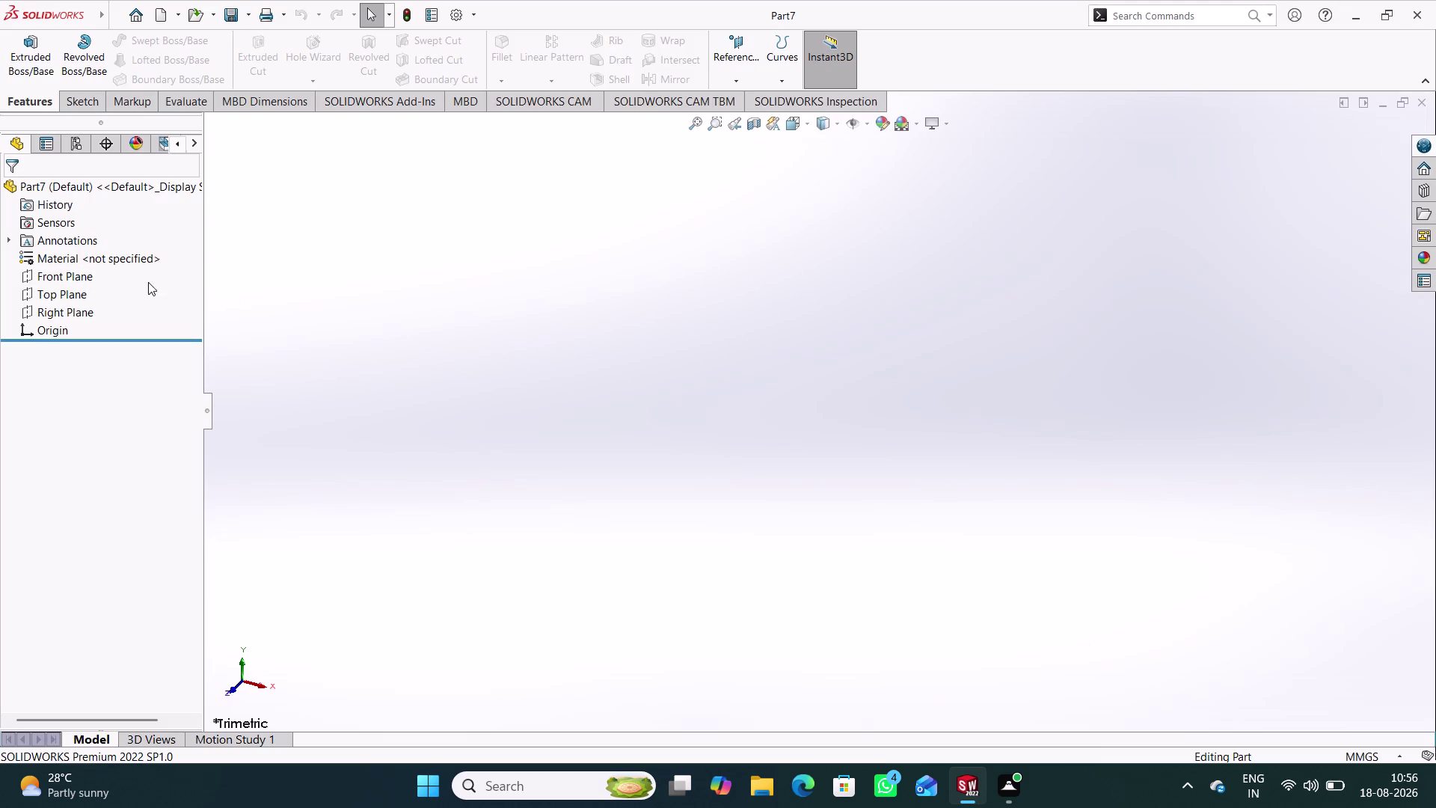
Sketch a six-sided polygon on the Top Plane, centred on the origin.
click(86, 300)
click(99, 276)
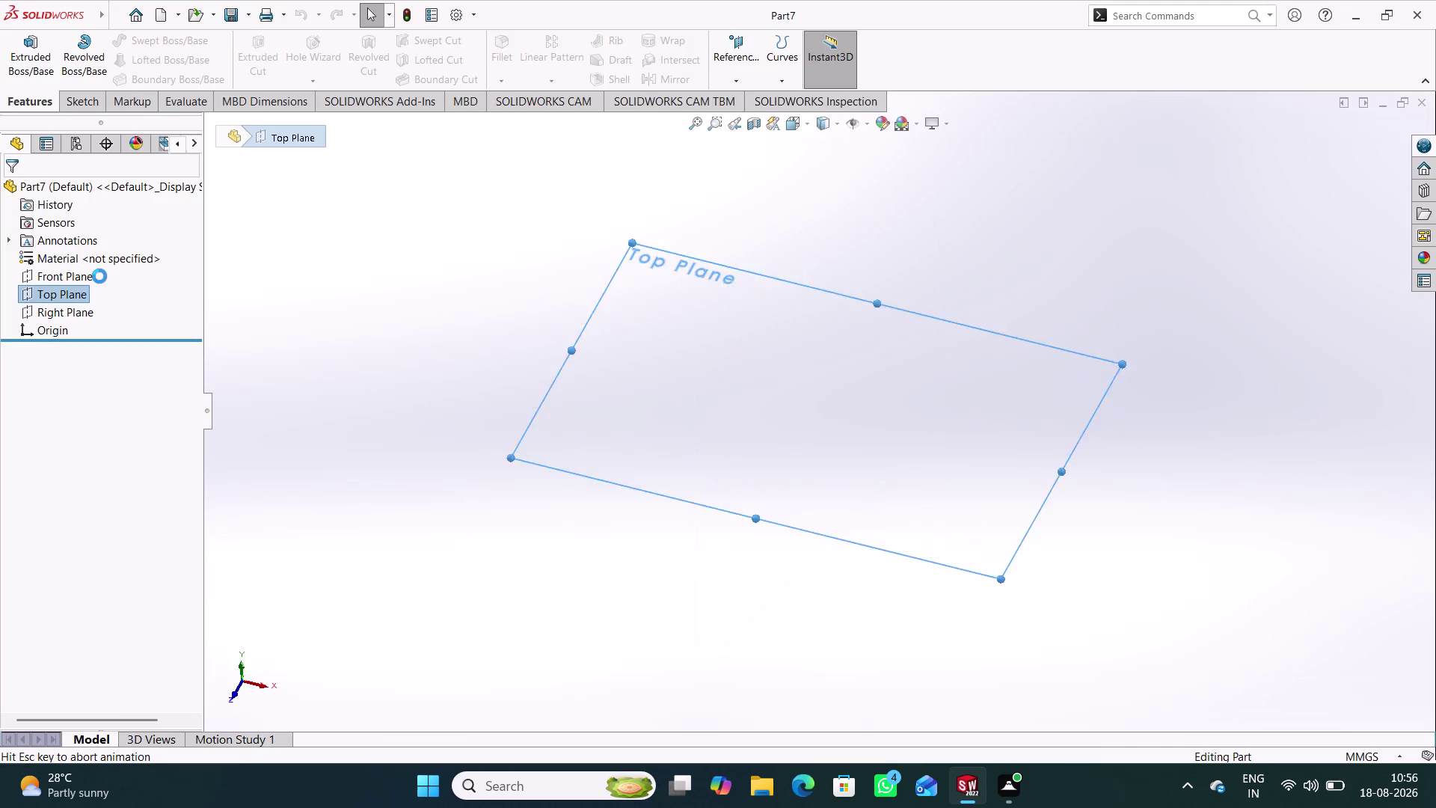
click(170, 82)
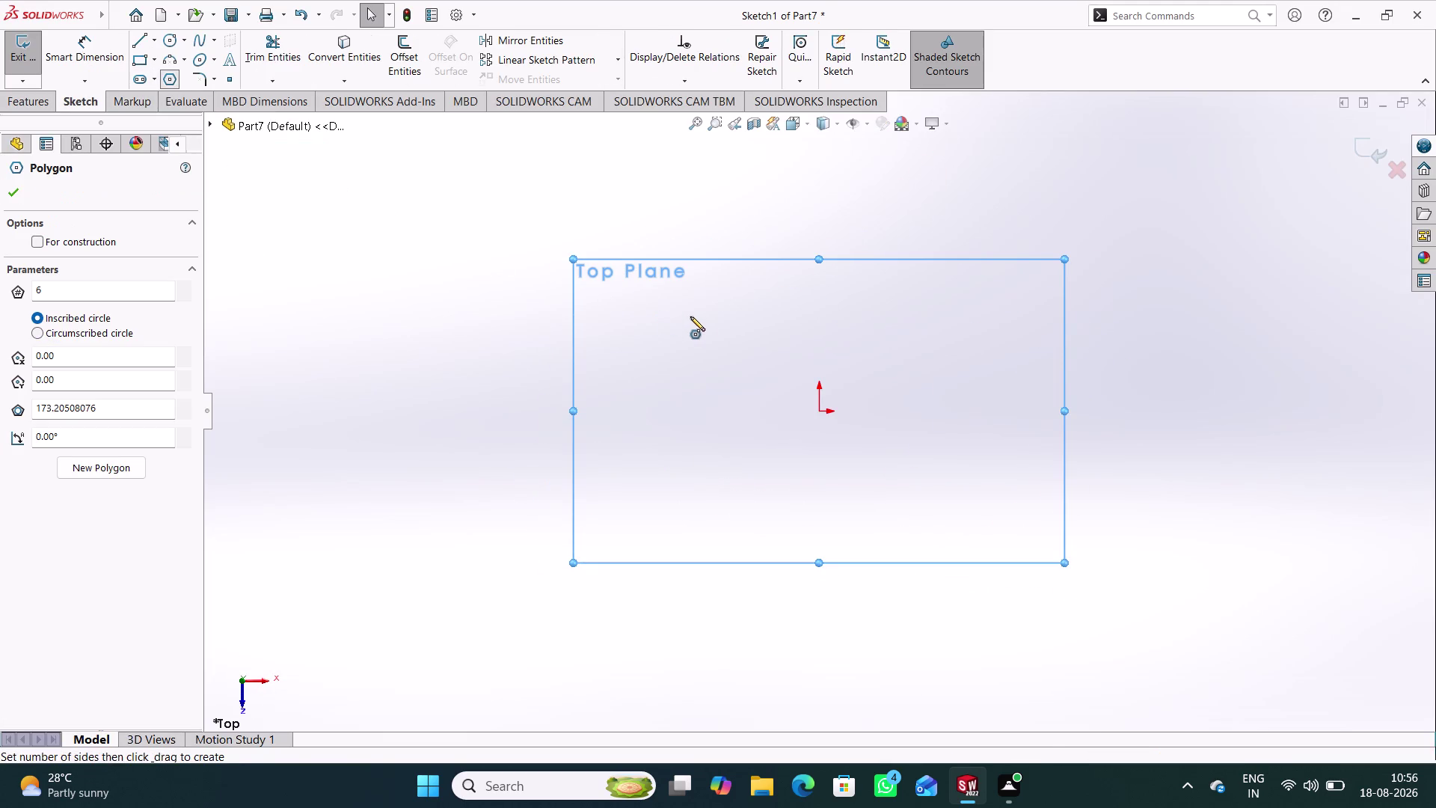
click(818, 411)
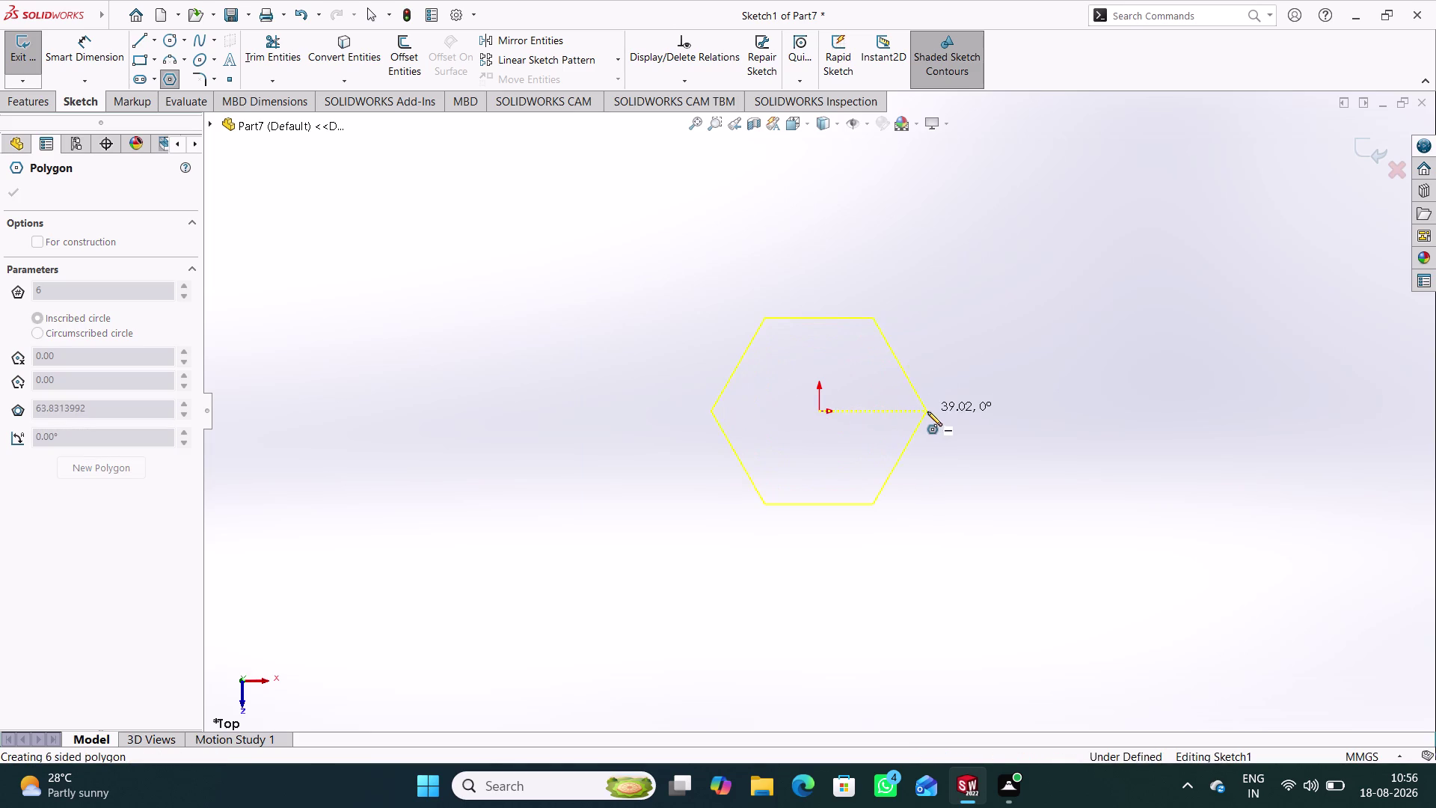
click(928, 410)
right_click(1012, 294)
click(1053, 305)
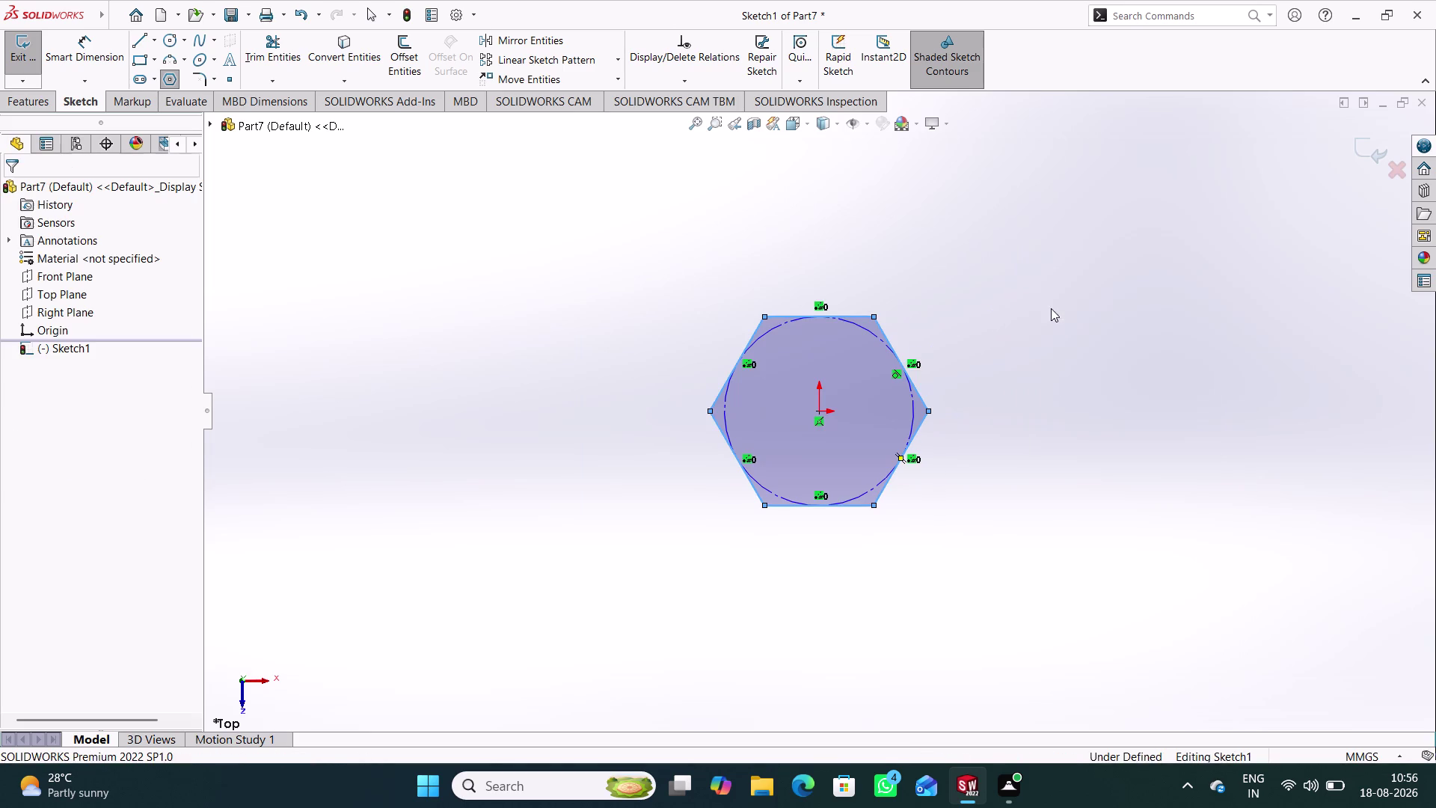
right_drag(1032, 510, 1027, 319)
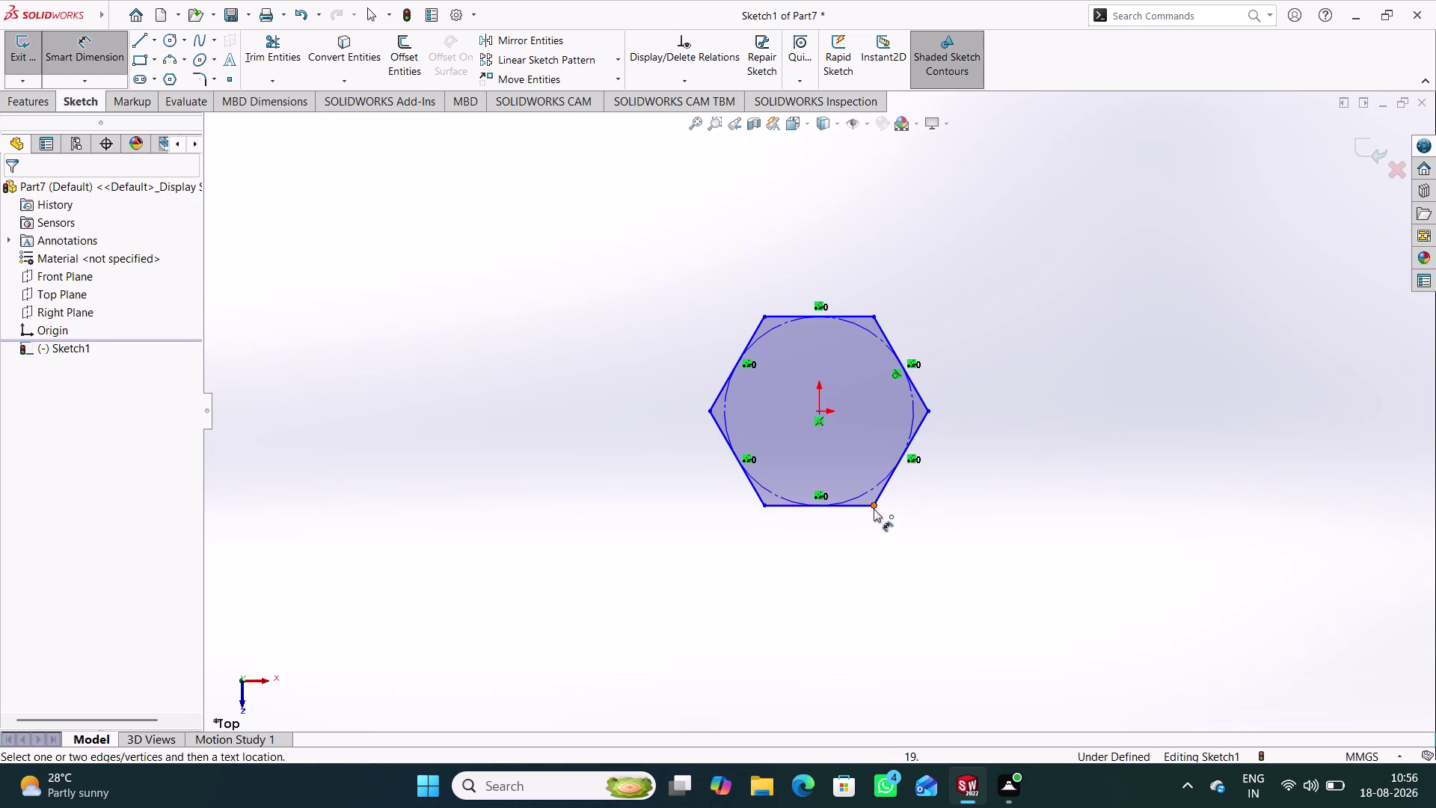
Dimension the hexagon to 4.30 across flats.
click(874, 509)
click(876, 316)
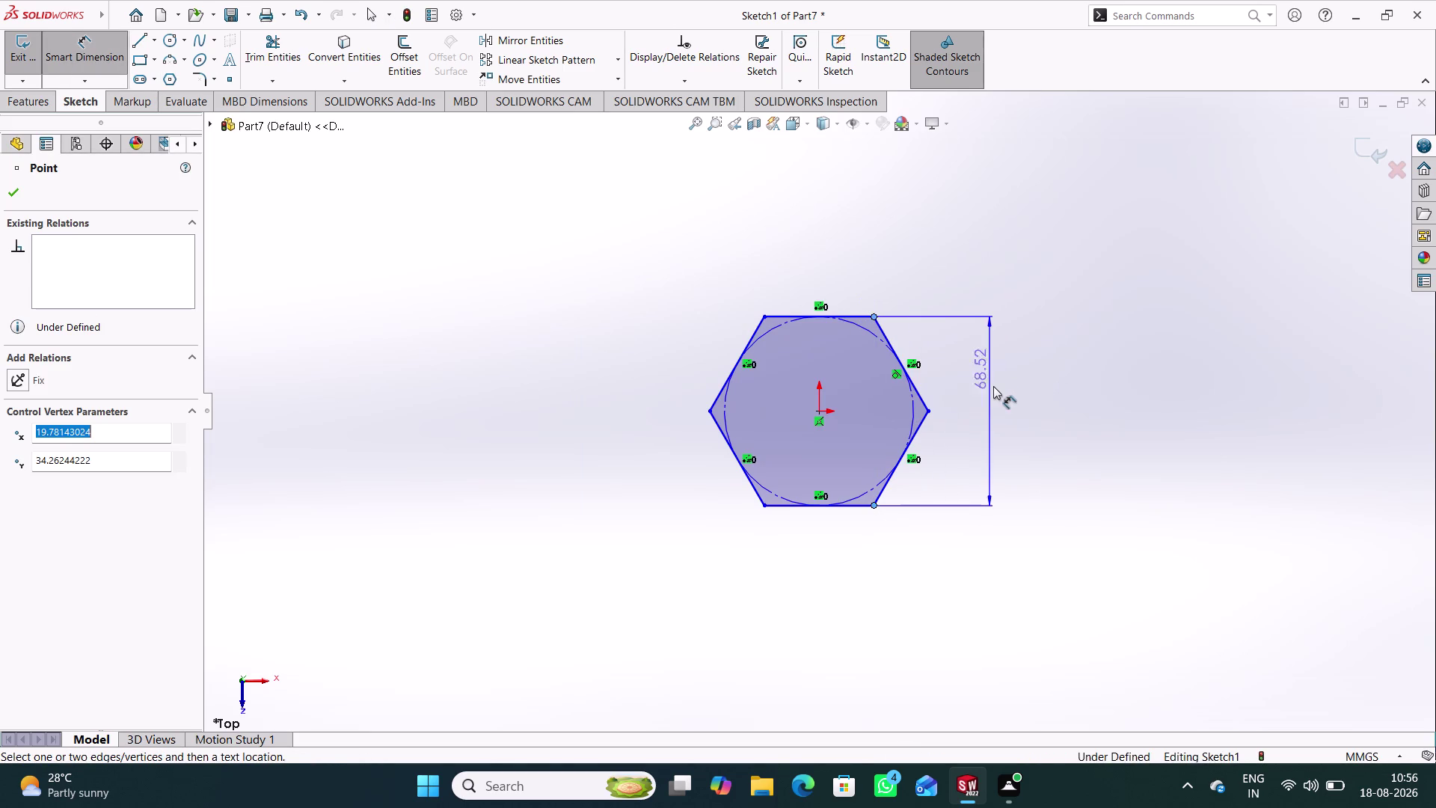
click(990, 405)
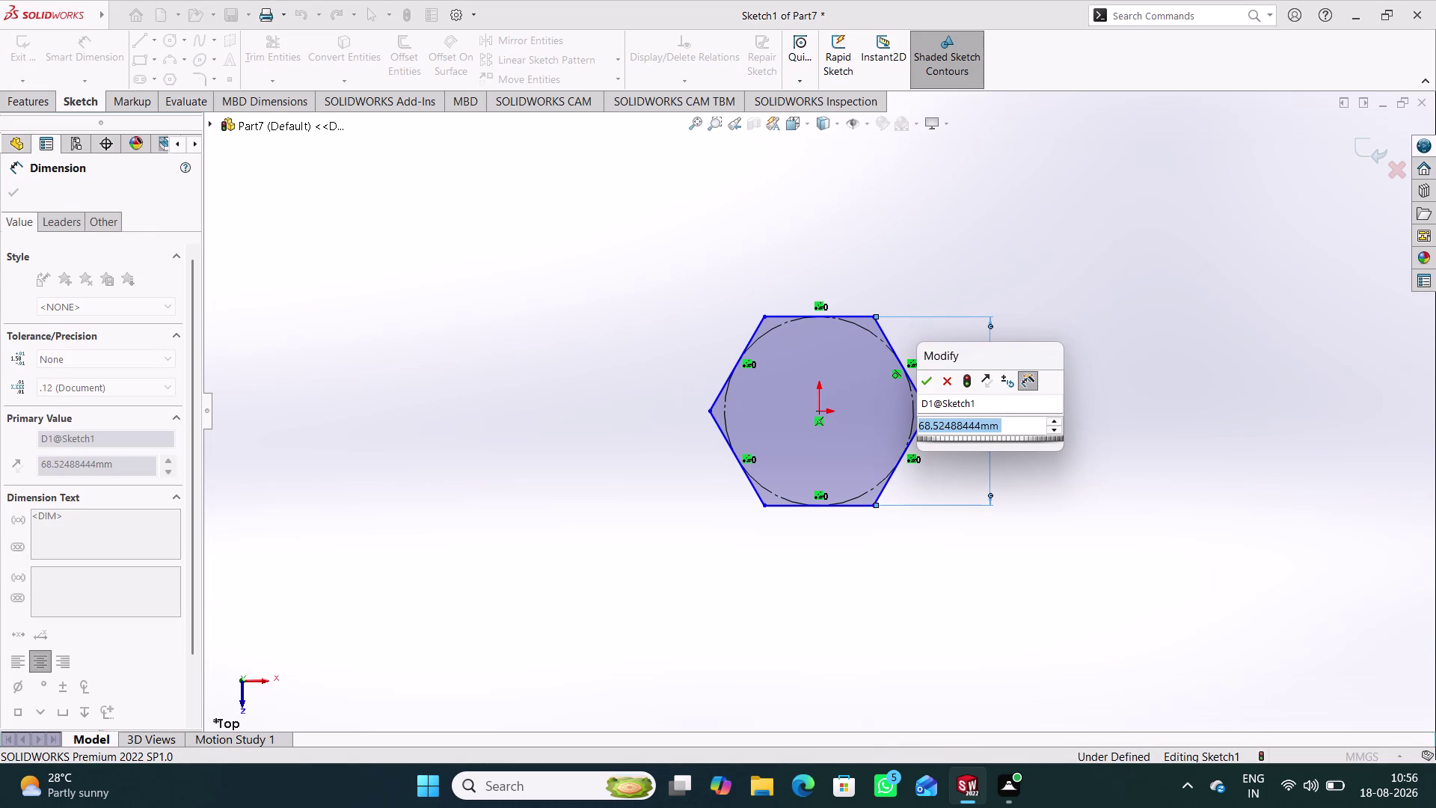
text(4.3)
key(Return)
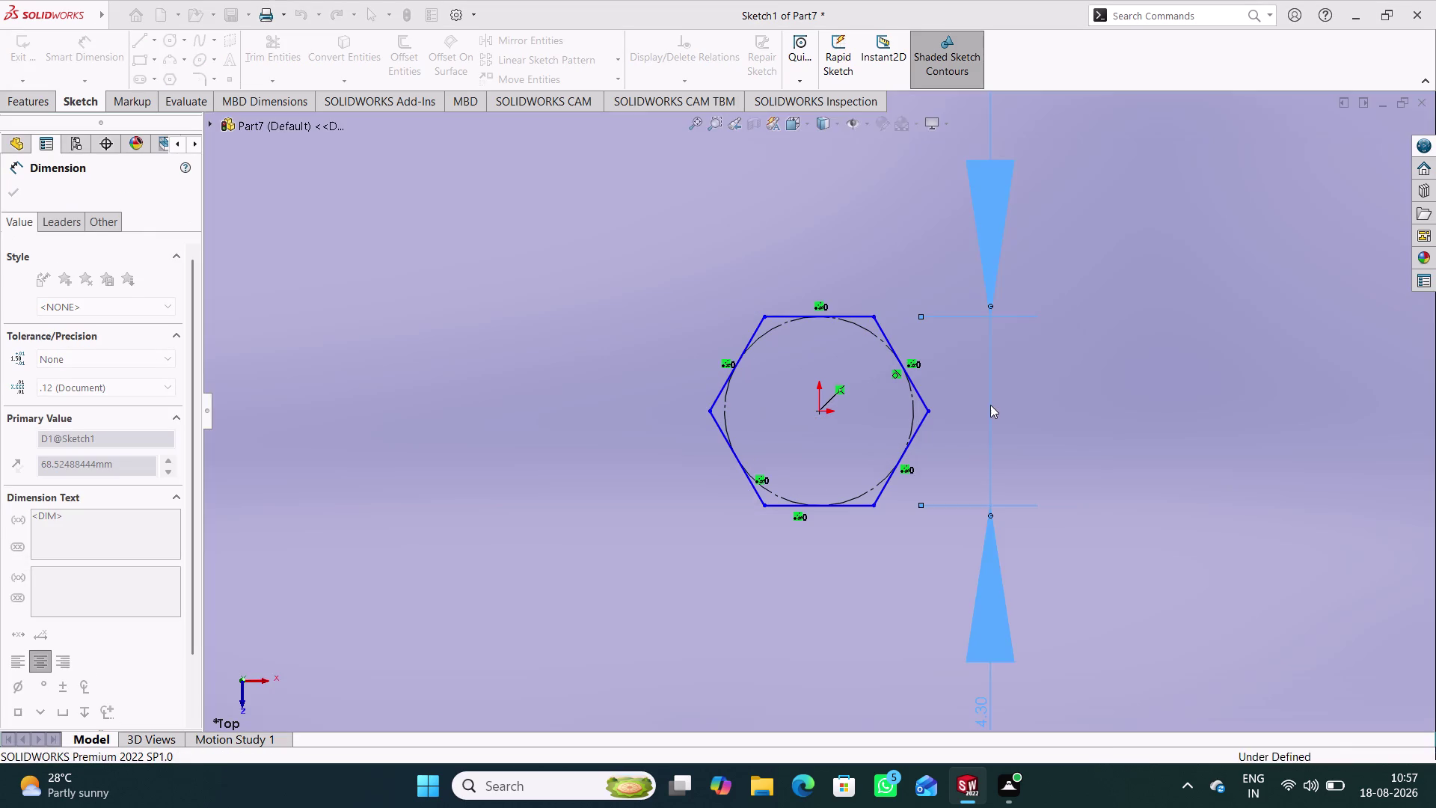
click(1096, 352)
right_drag(1124, 450, 1127, 228)
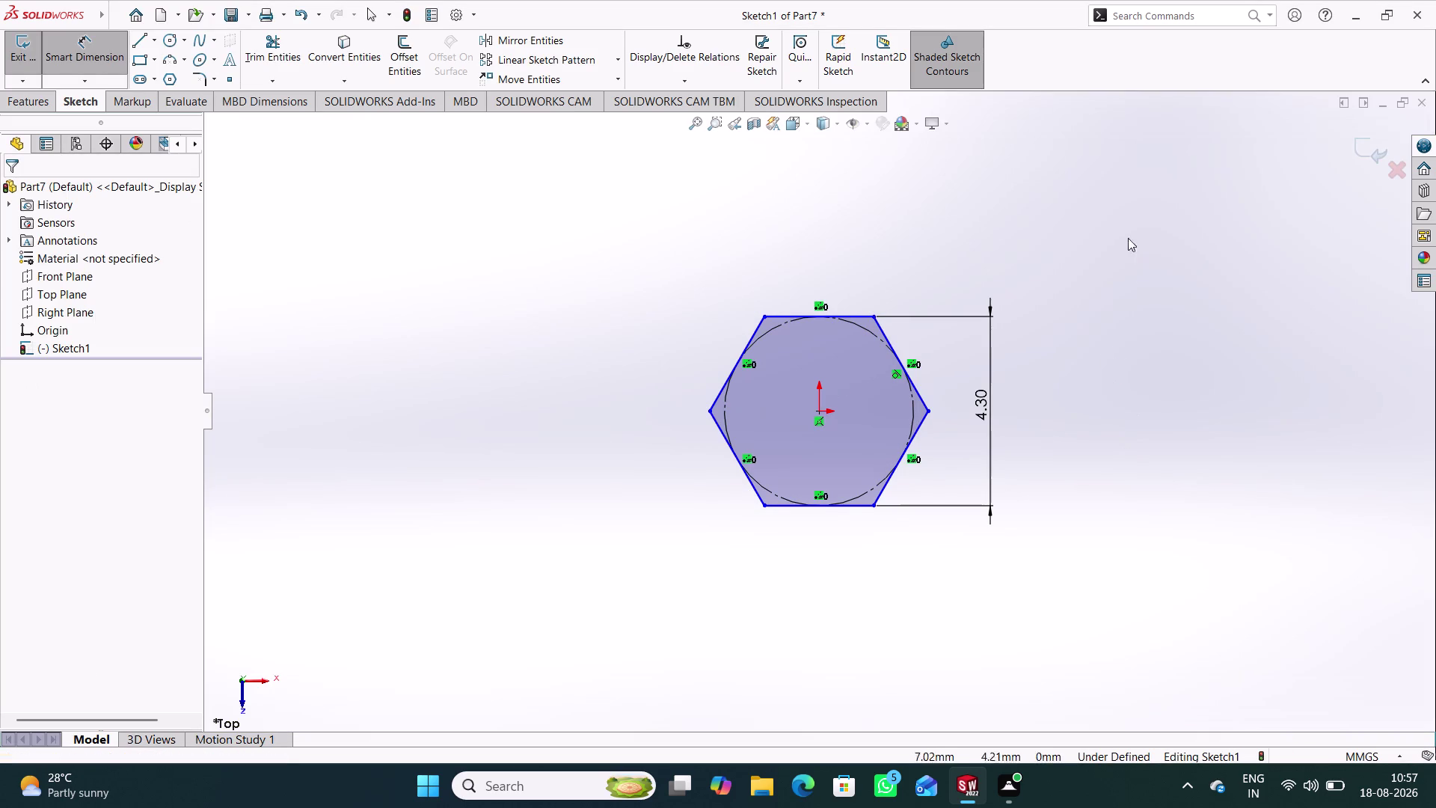
Add a Horizontal relation between the origin and the hexagon's corner.
click(932, 411)
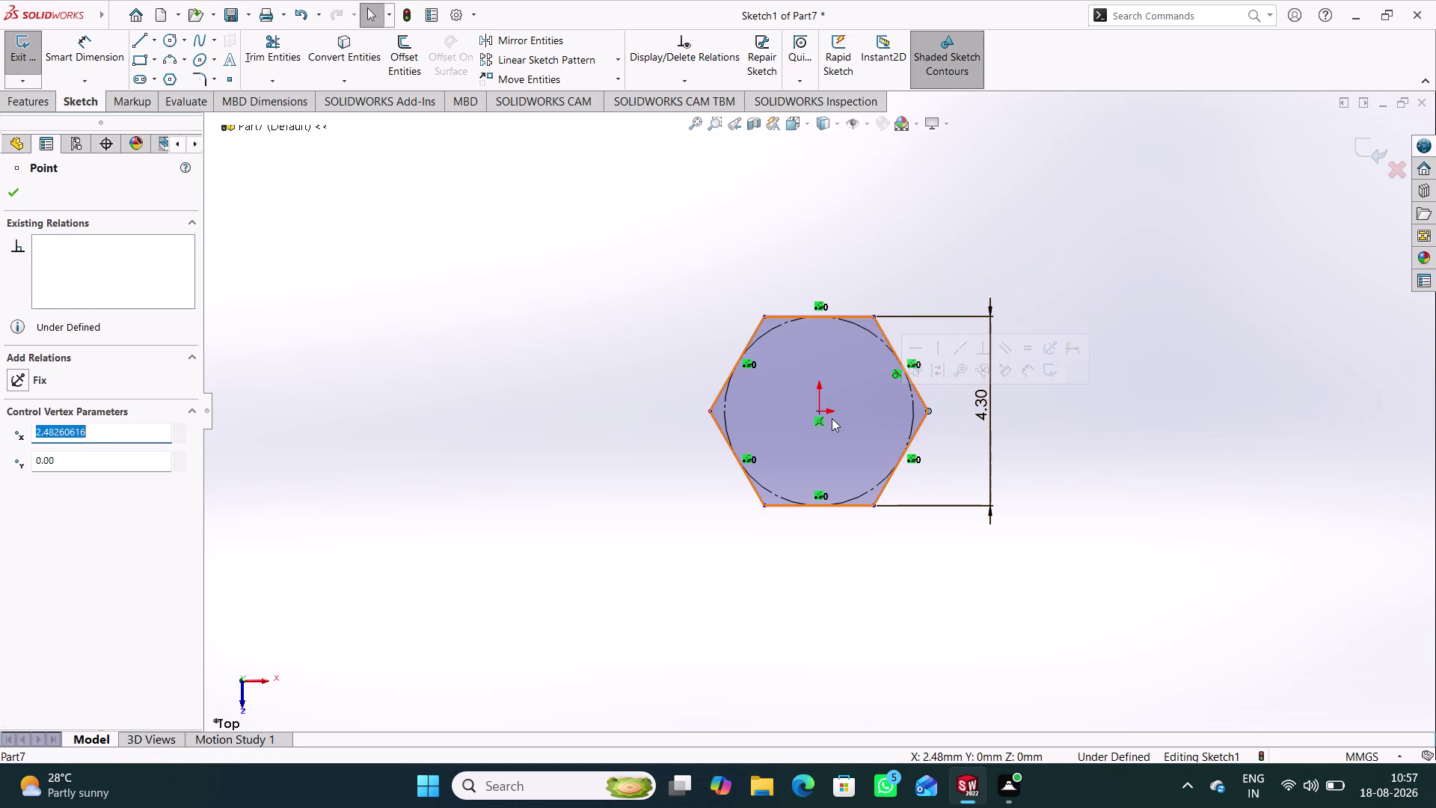
click(819, 412)
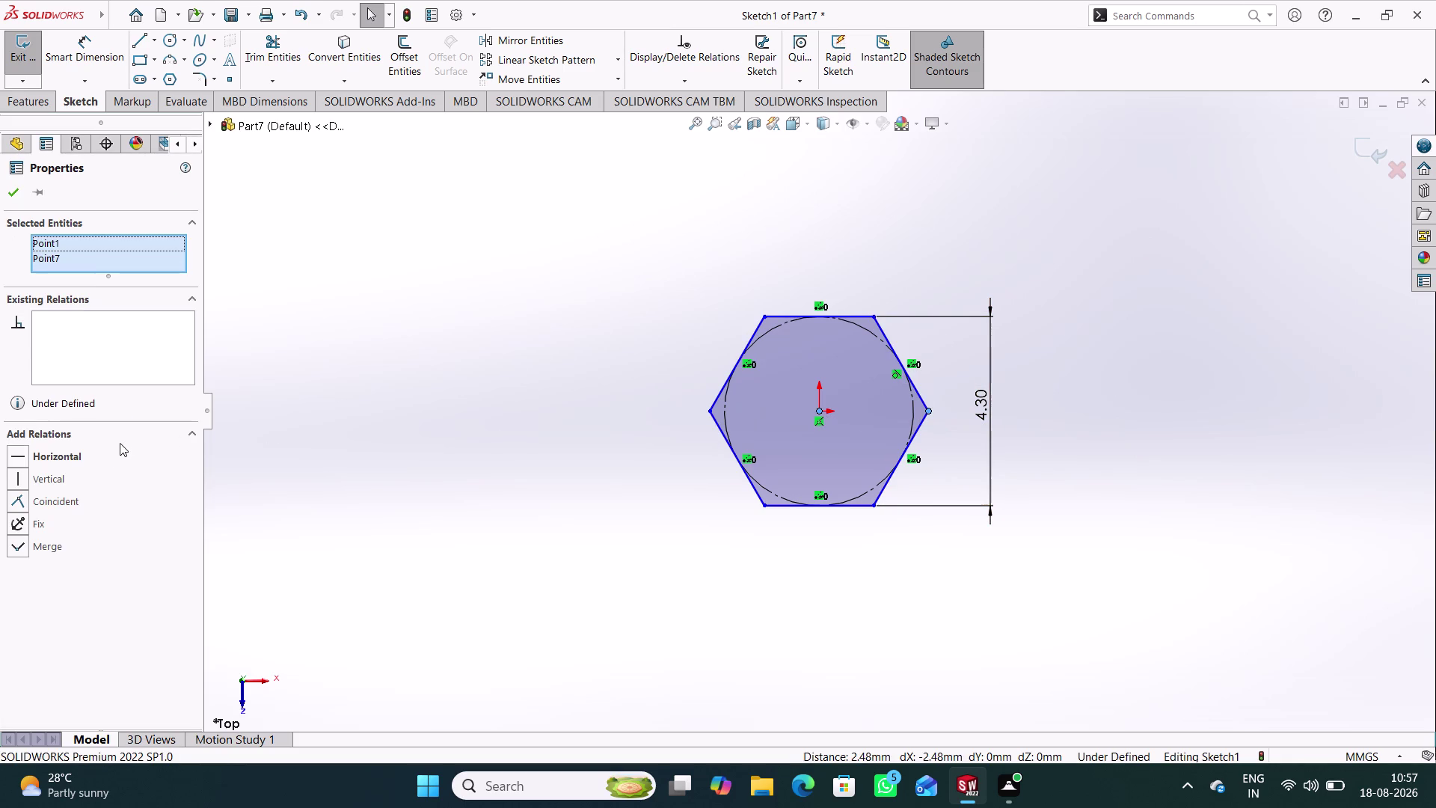
click(77, 456)
click(498, 330)
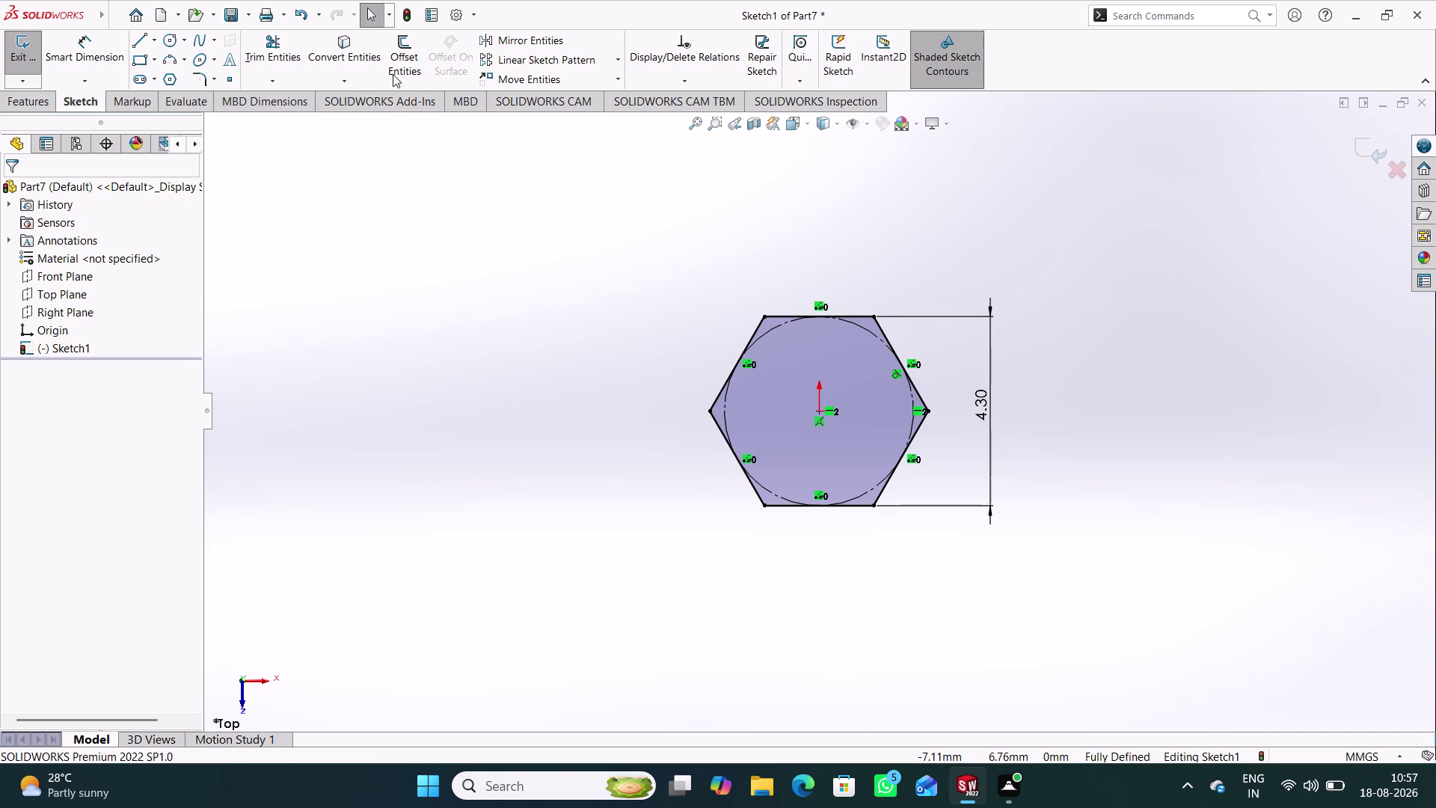
click(173, 46)
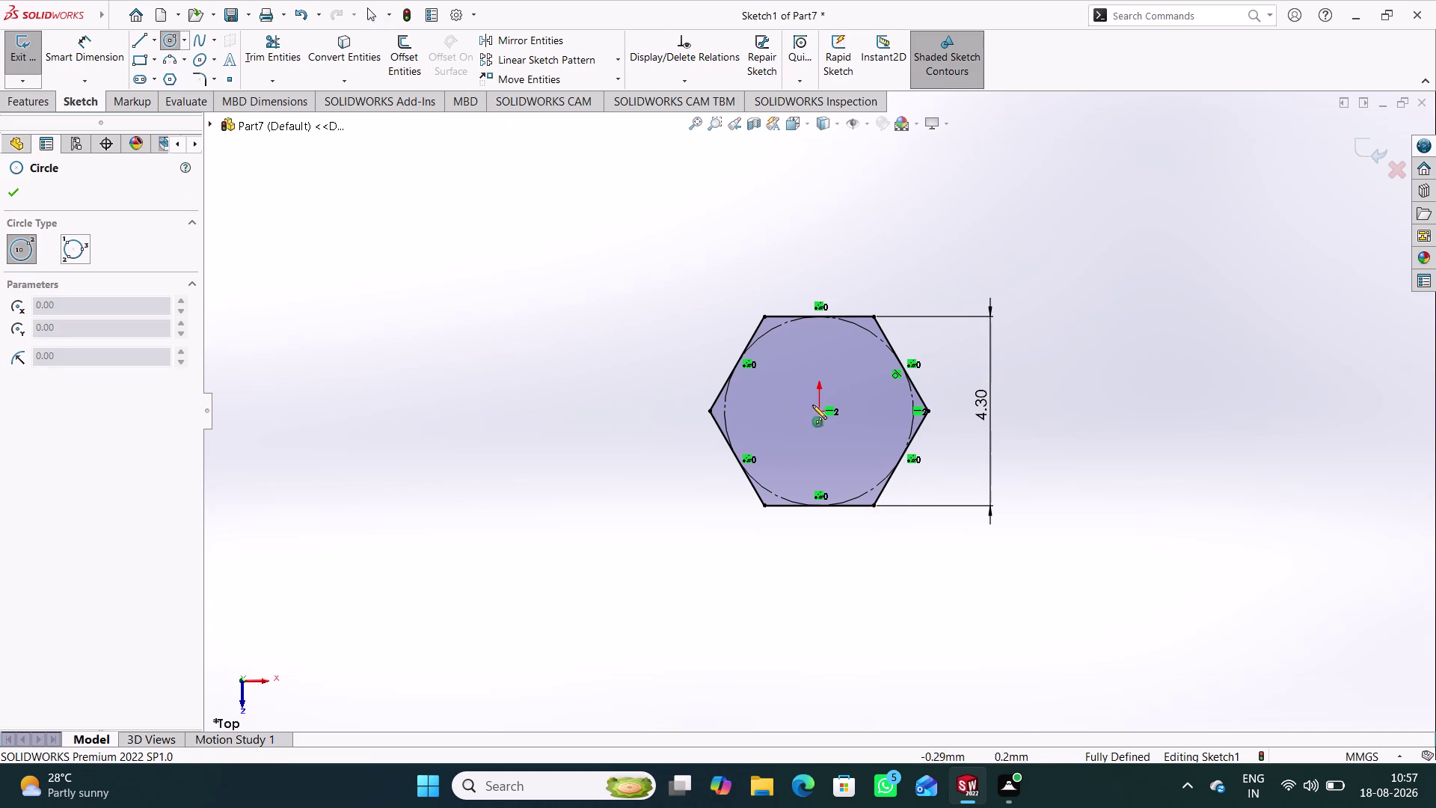
Draw a circle centred on the origin inside the hexagon.
click(821, 410)
click(856, 441)
right_drag(1089, 480, 1090, 404)
click(854, 384)
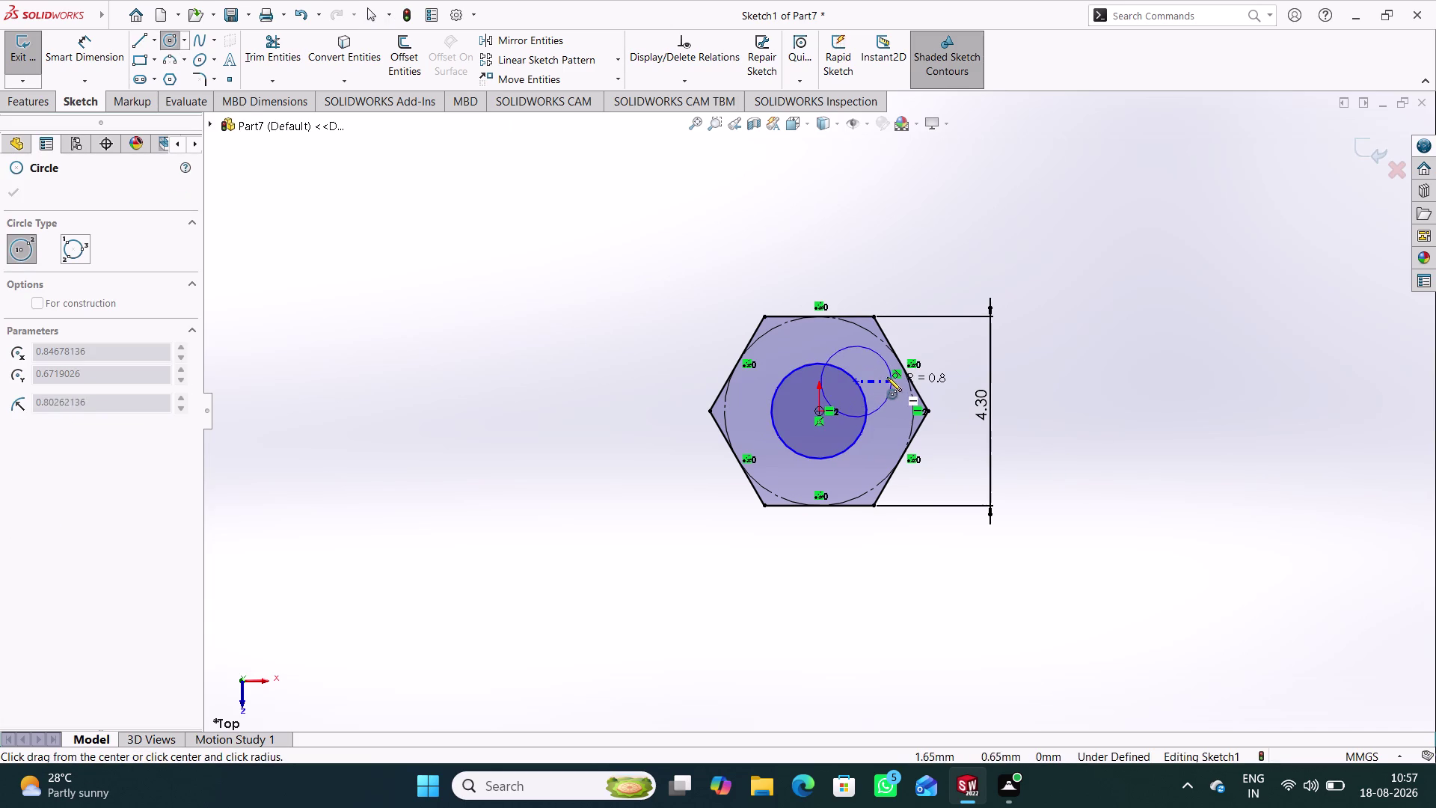
key(Escape)
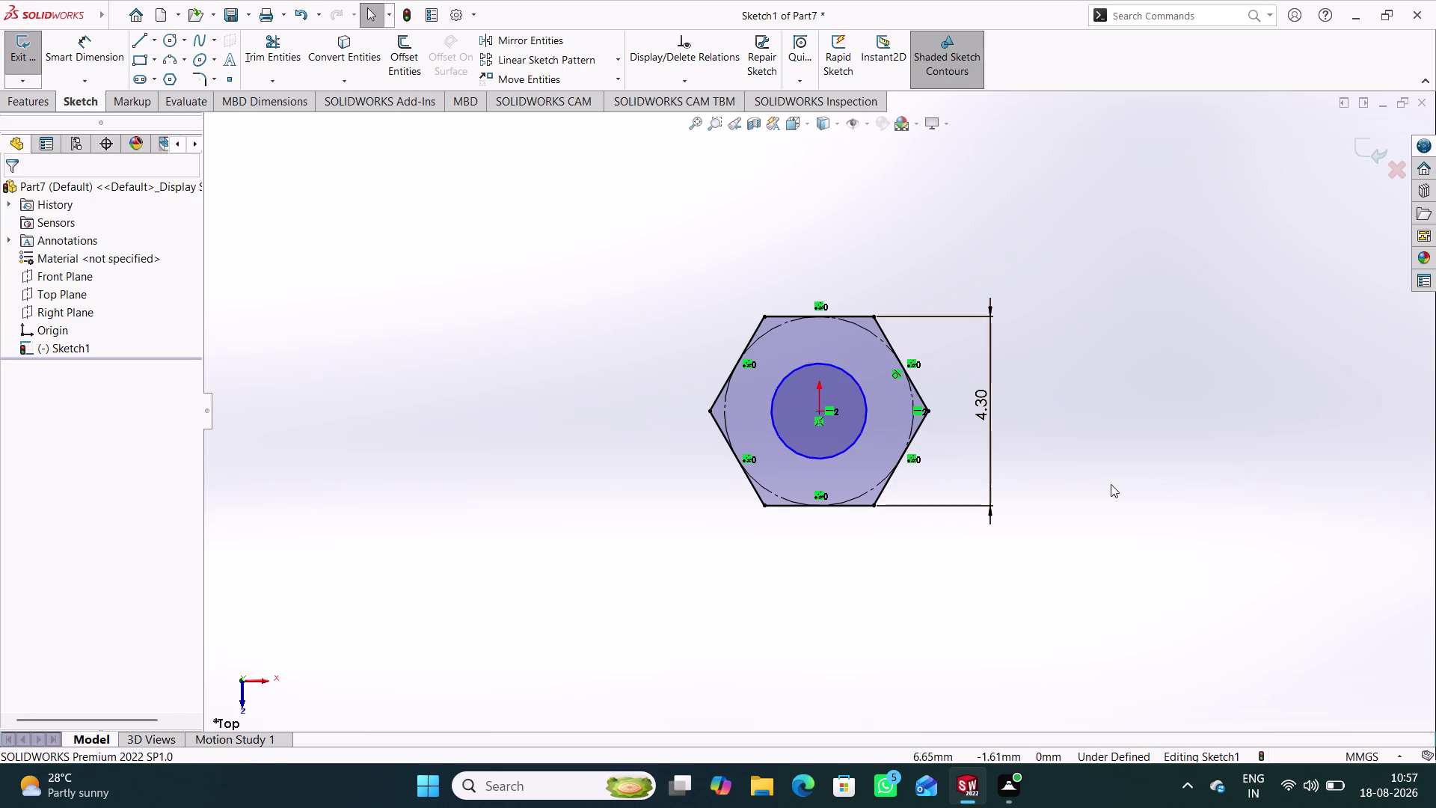
right_drag(1110, 475, 1111, 270)
Give the circle a 2.50 diameter dimension and exit the sketch.
click(864, 393)
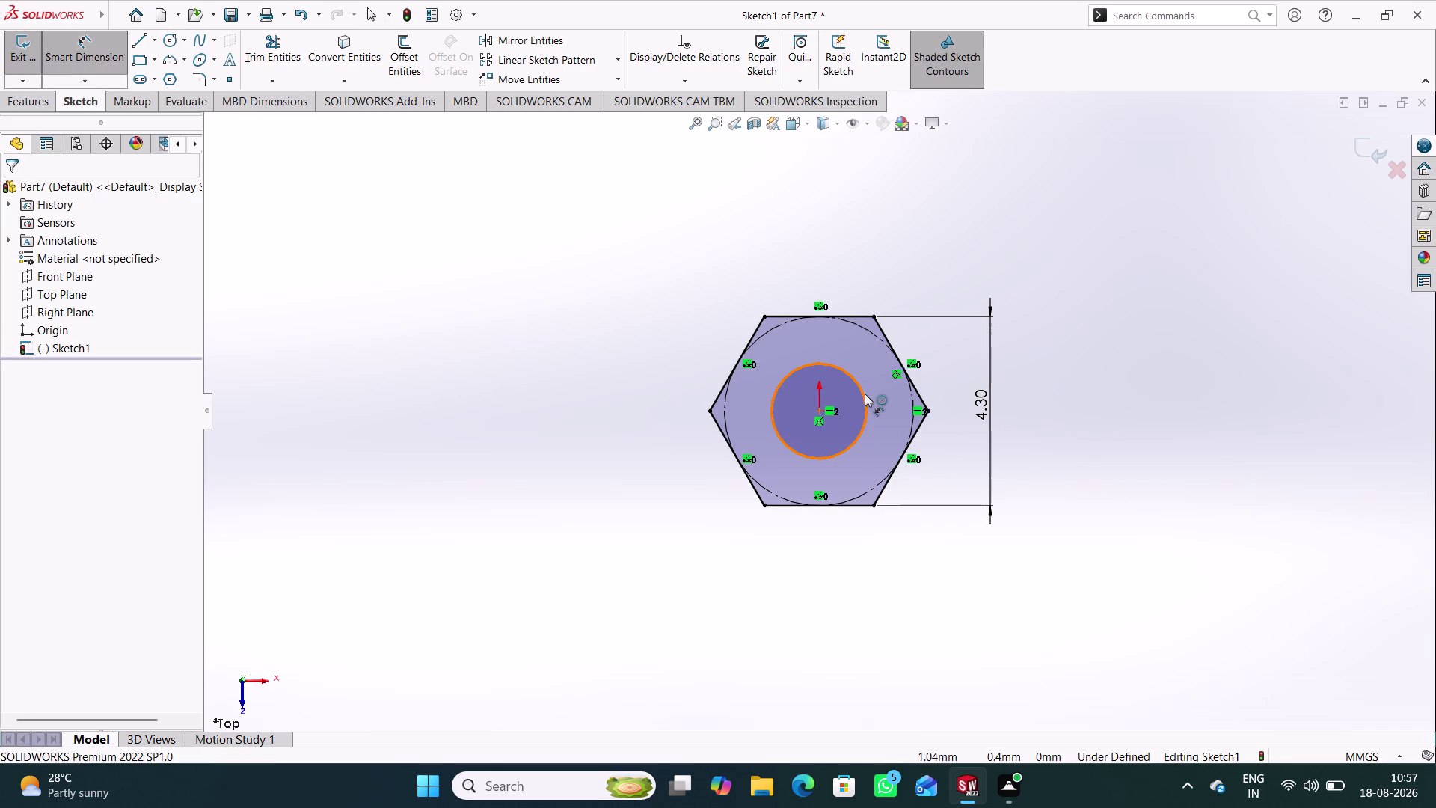
click(813, 257)
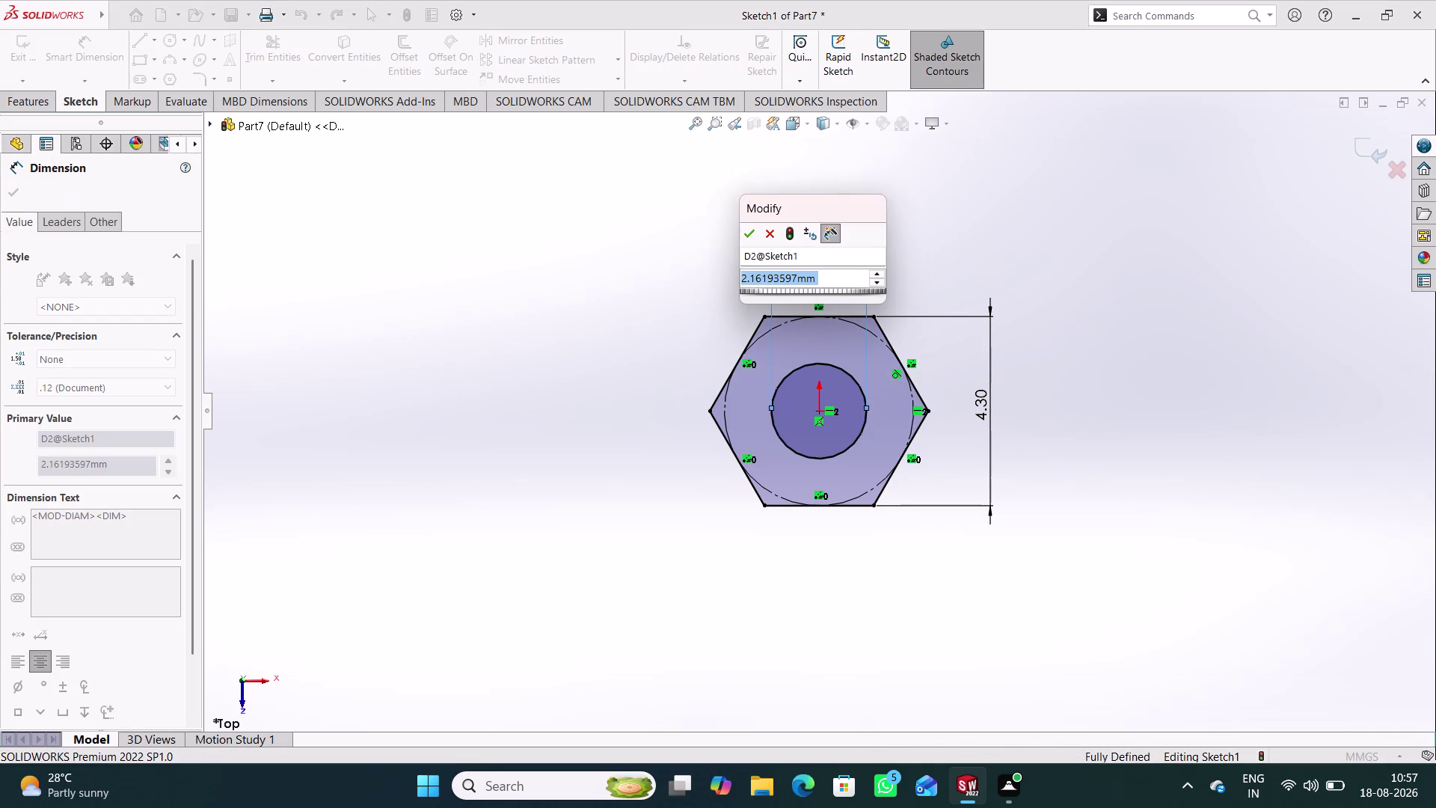
text(2.5)
key(Return)
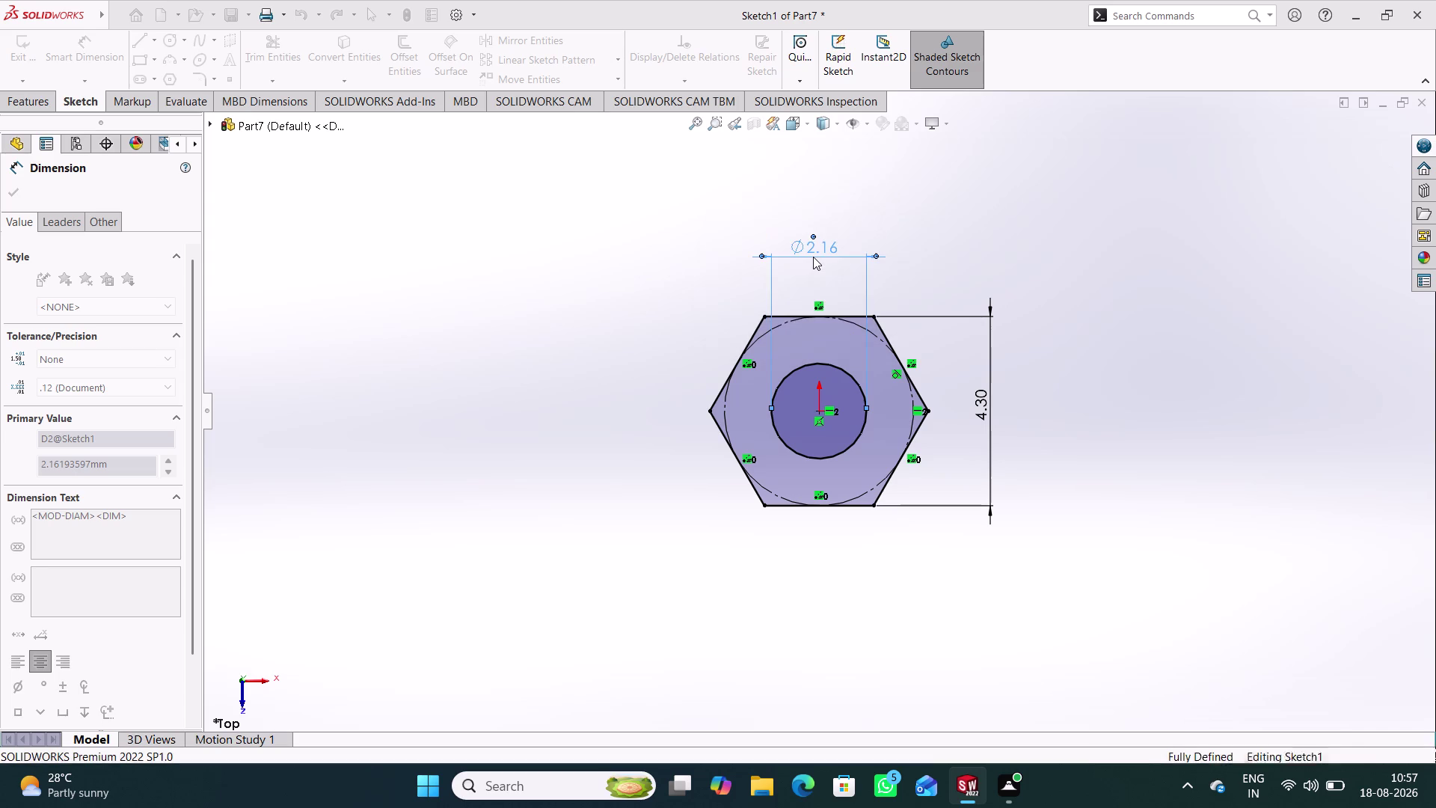
click(1088, 261)
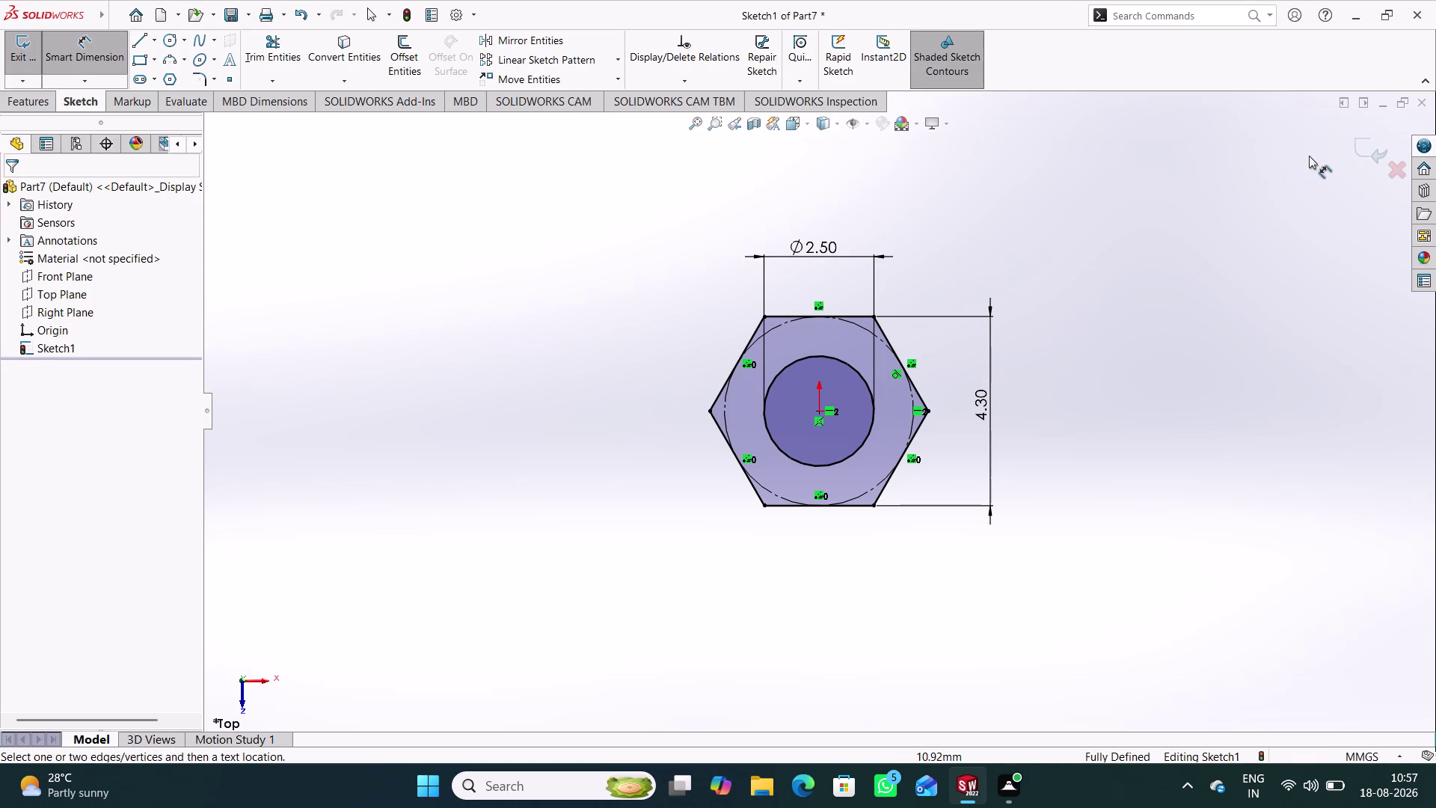
click(1359, 148)
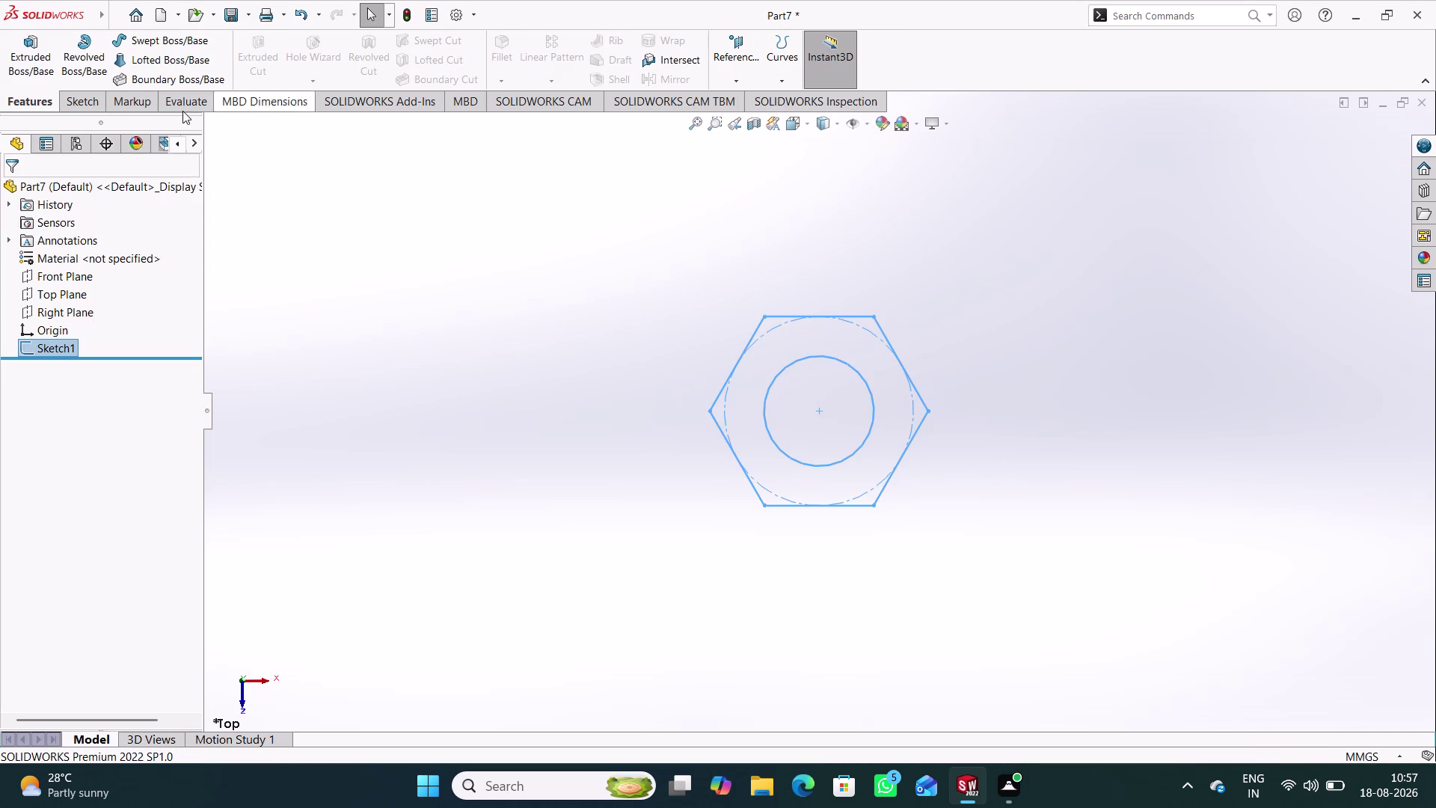
Extrude Sketch1 to a blind depth of 3.00 mm as Boss-Extrude1.
click(40, 64)
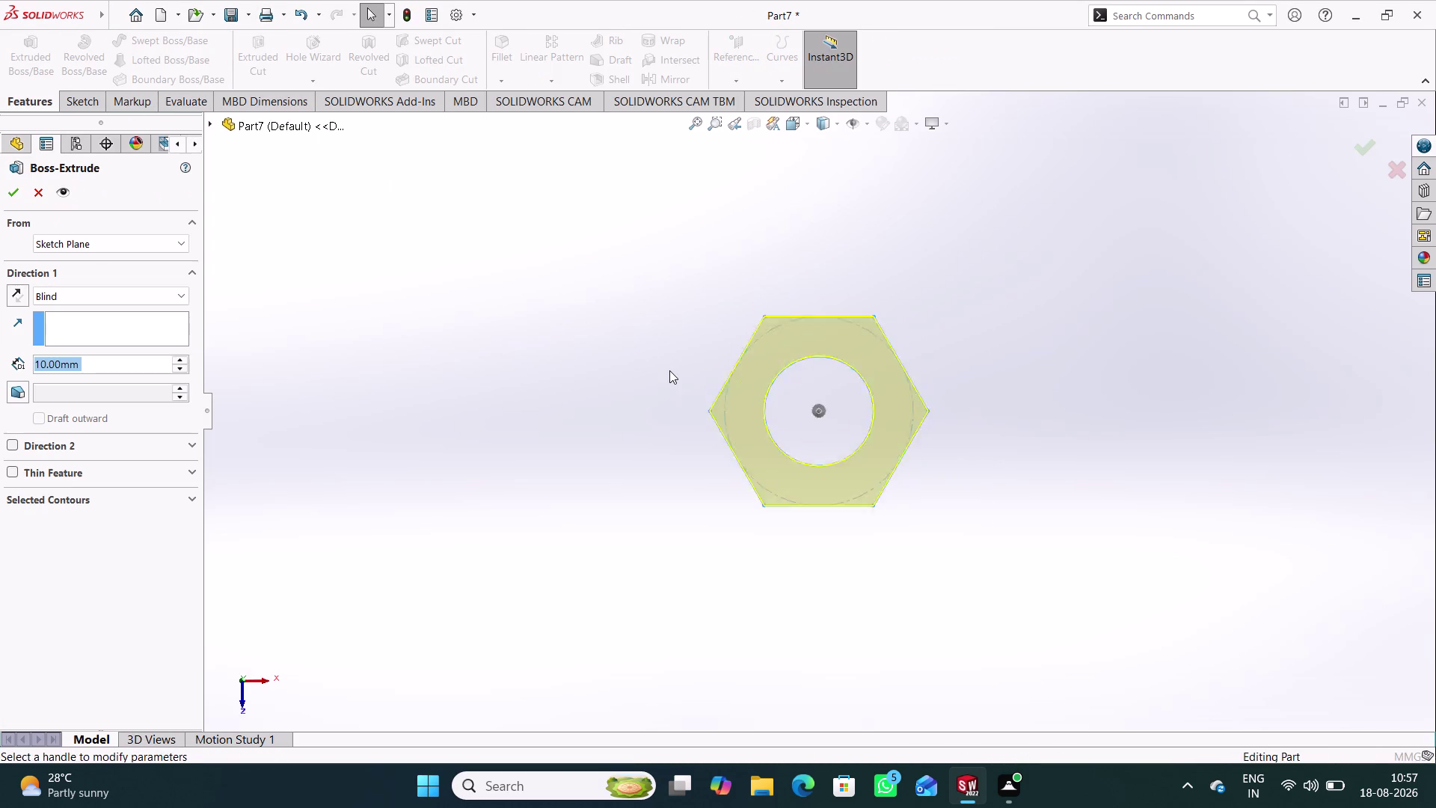
key(3)
key(Return)
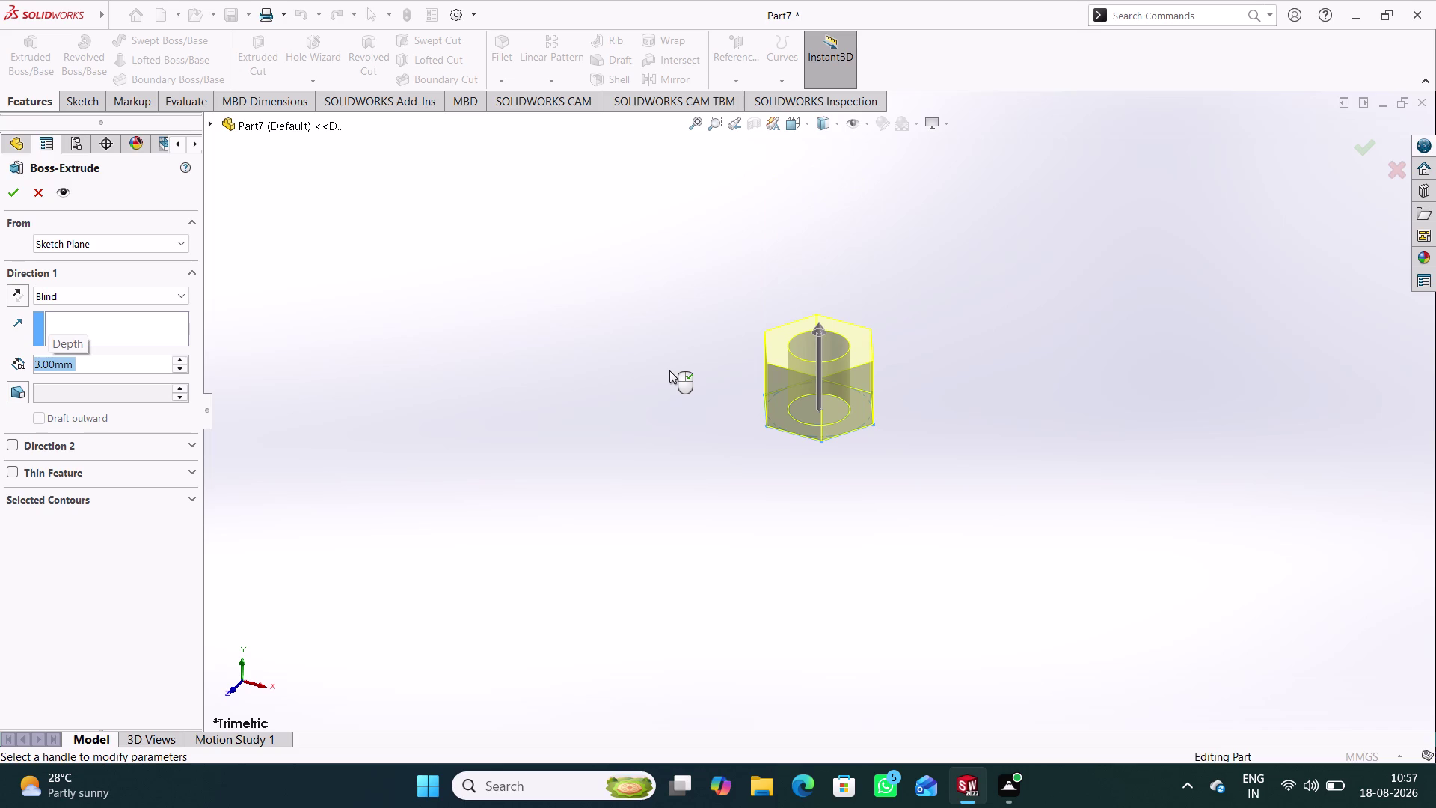
key(Return)
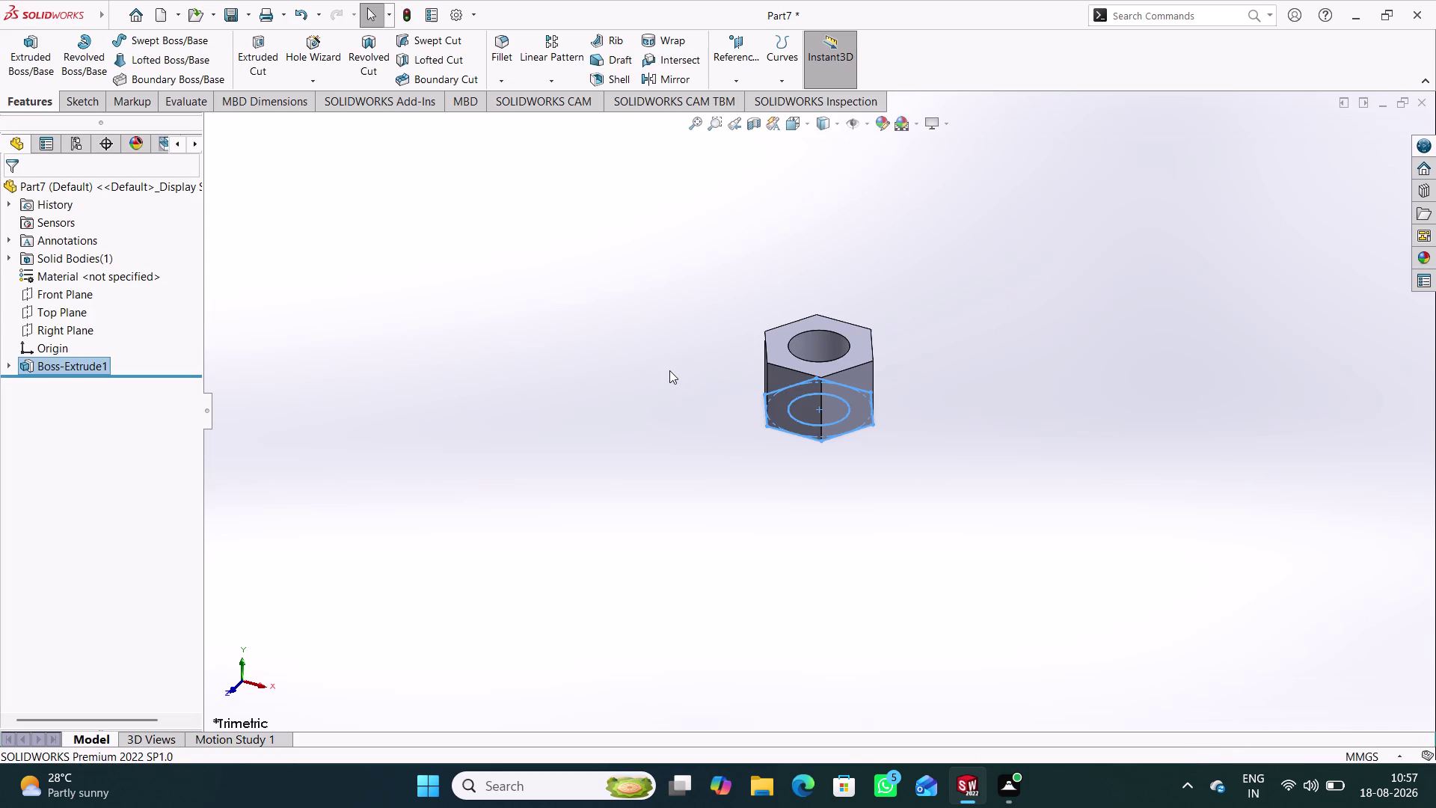
click(1061, 335)
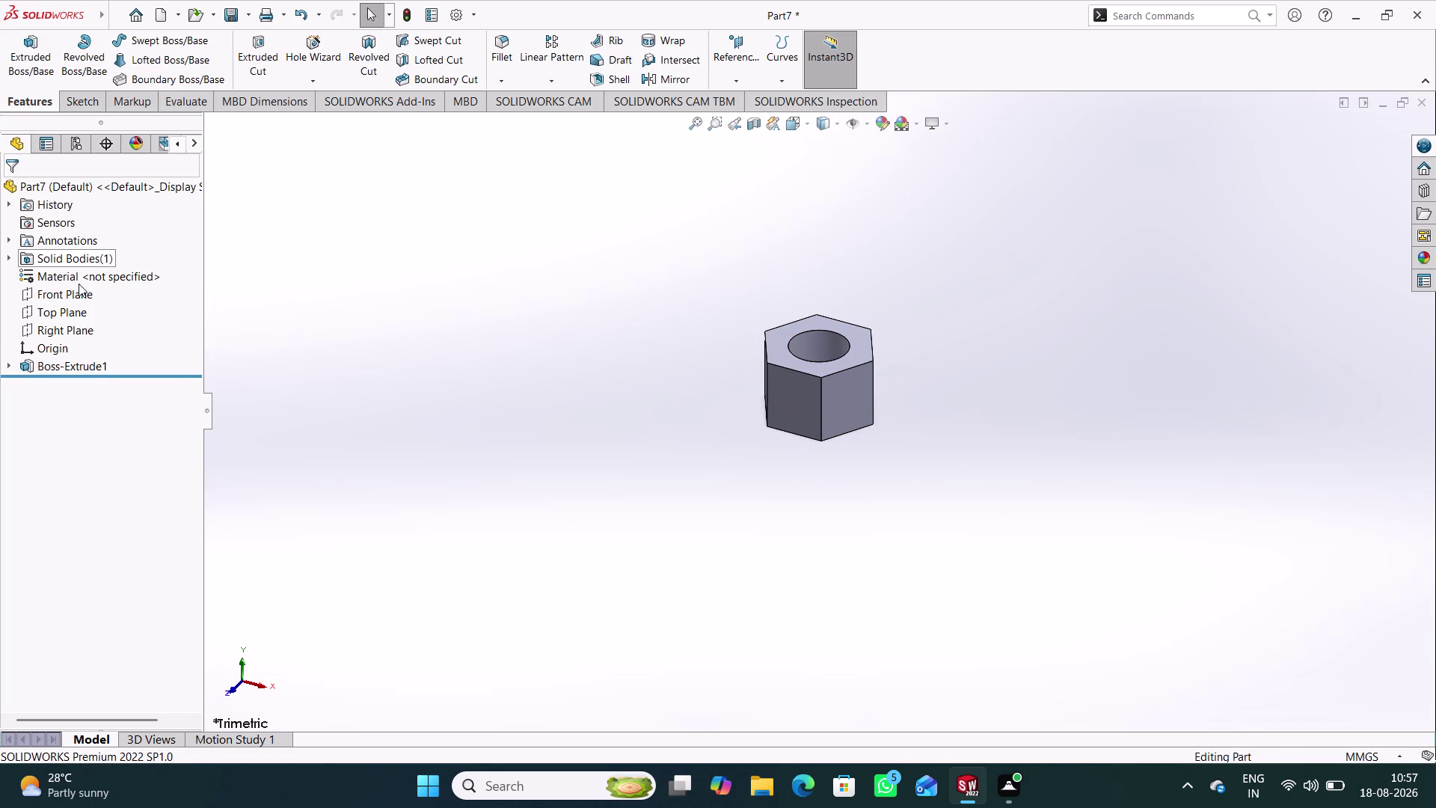
click(77, 294)
Start a Front Plane sketch with a closed right triangle beside the top-right corner.
click(94, 272)
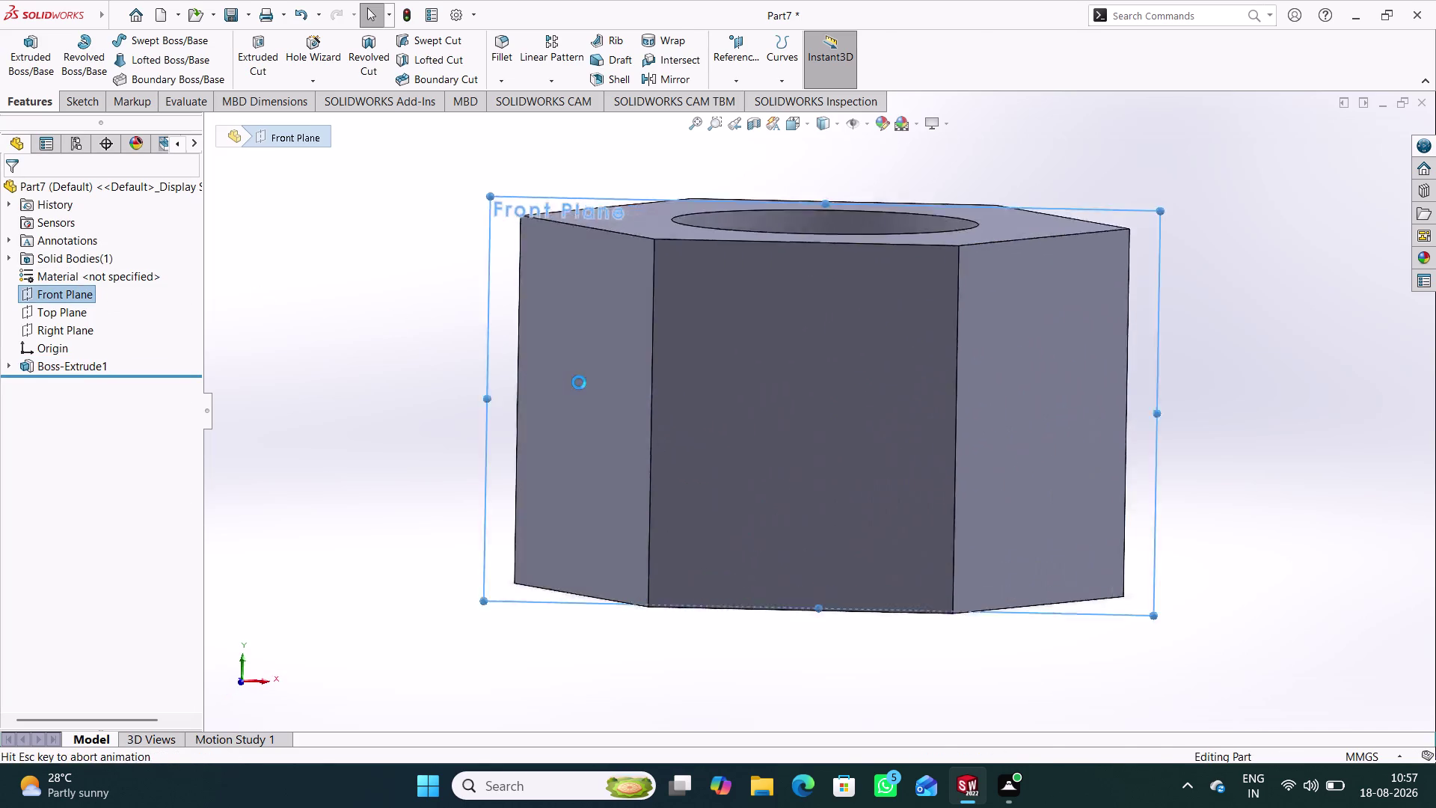
scroll(up, 3)
click(371, 377)
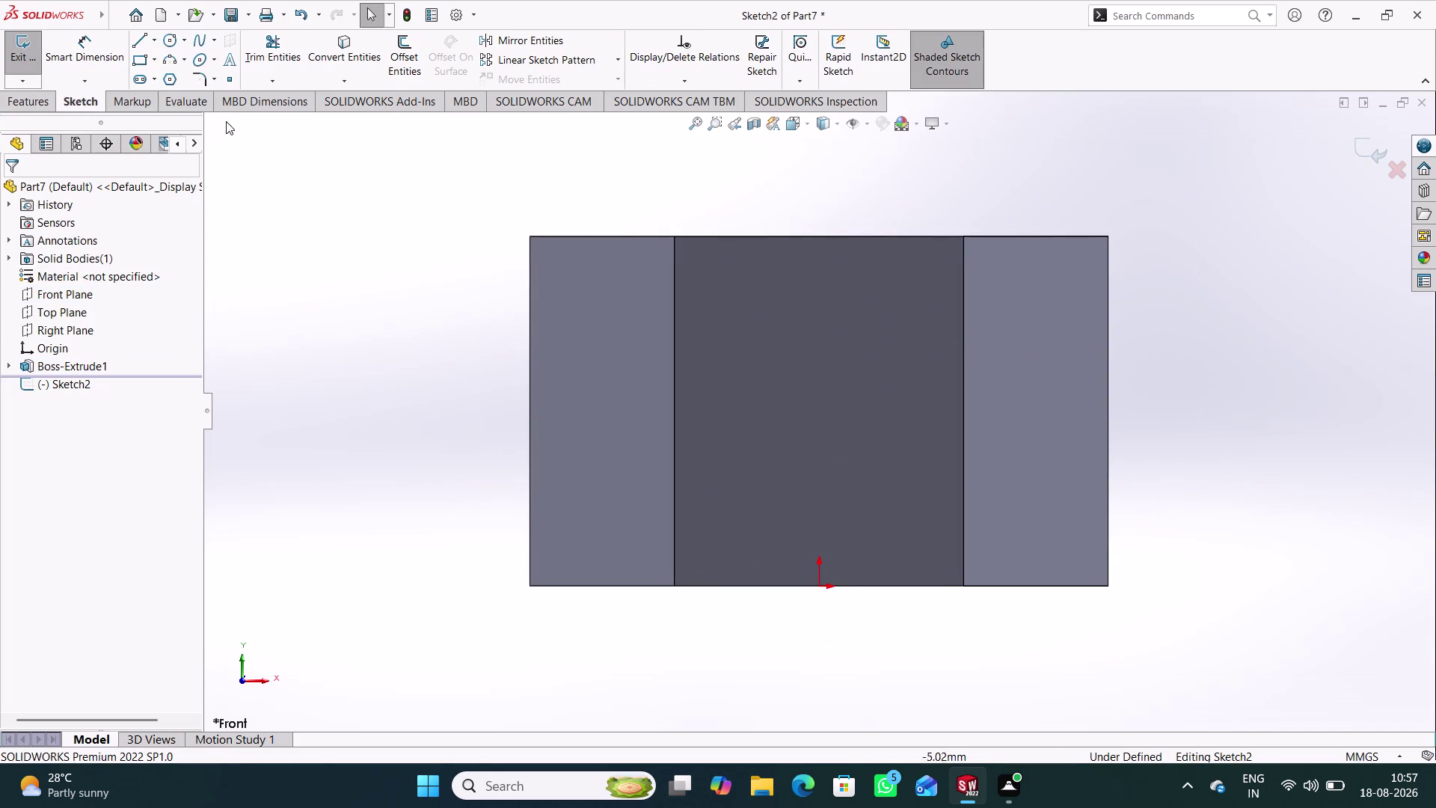
click(131, 39)
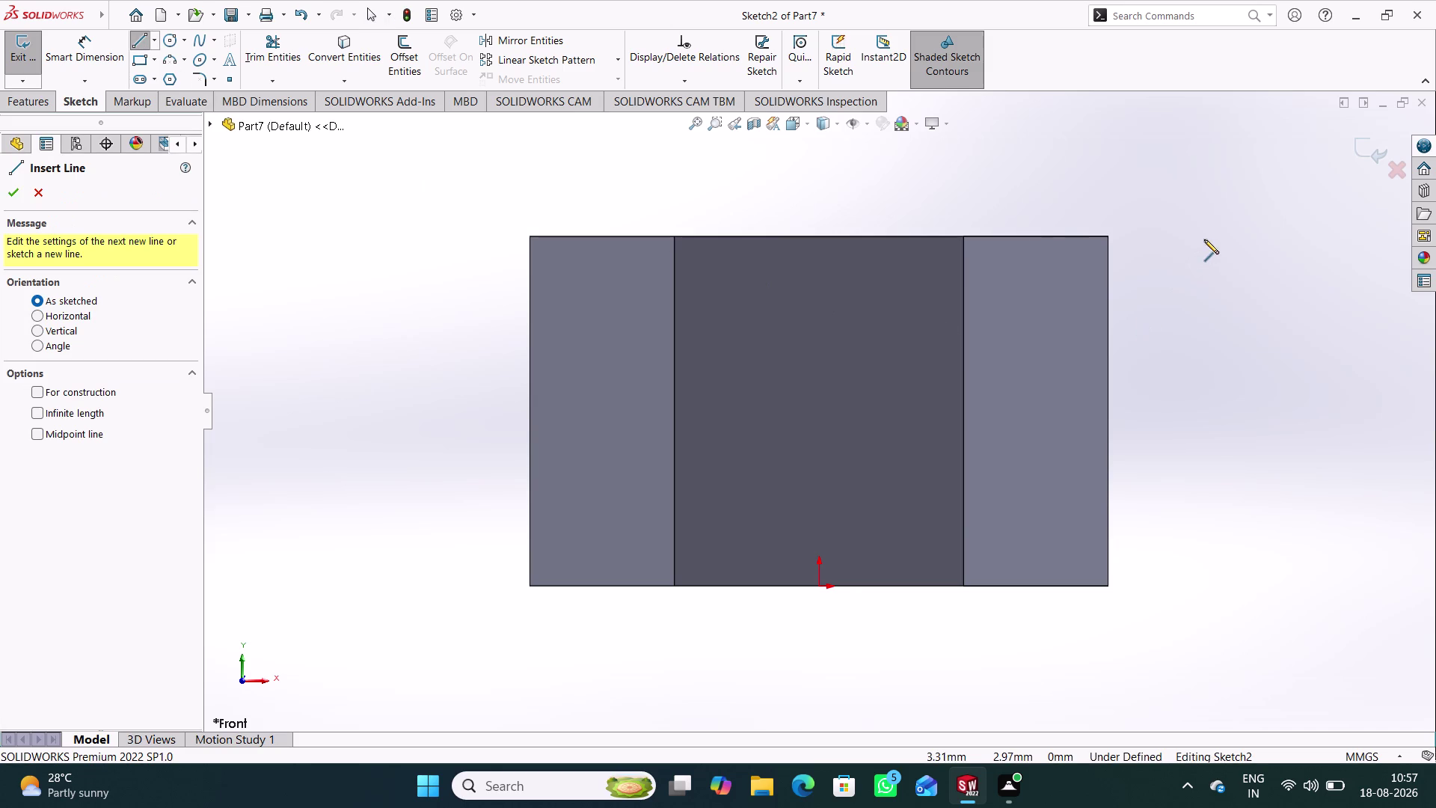
click(1204, 240)
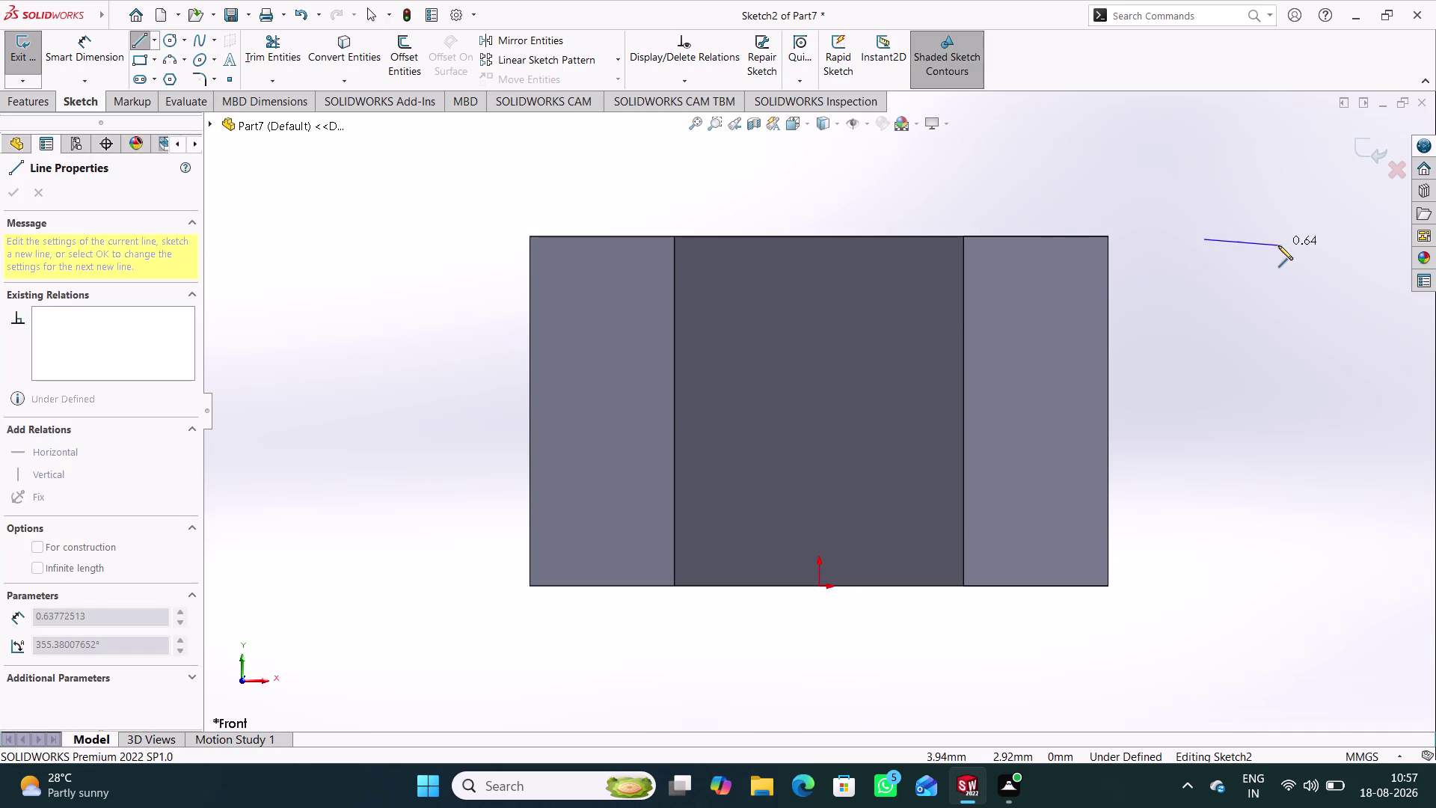
click(1277, 236)
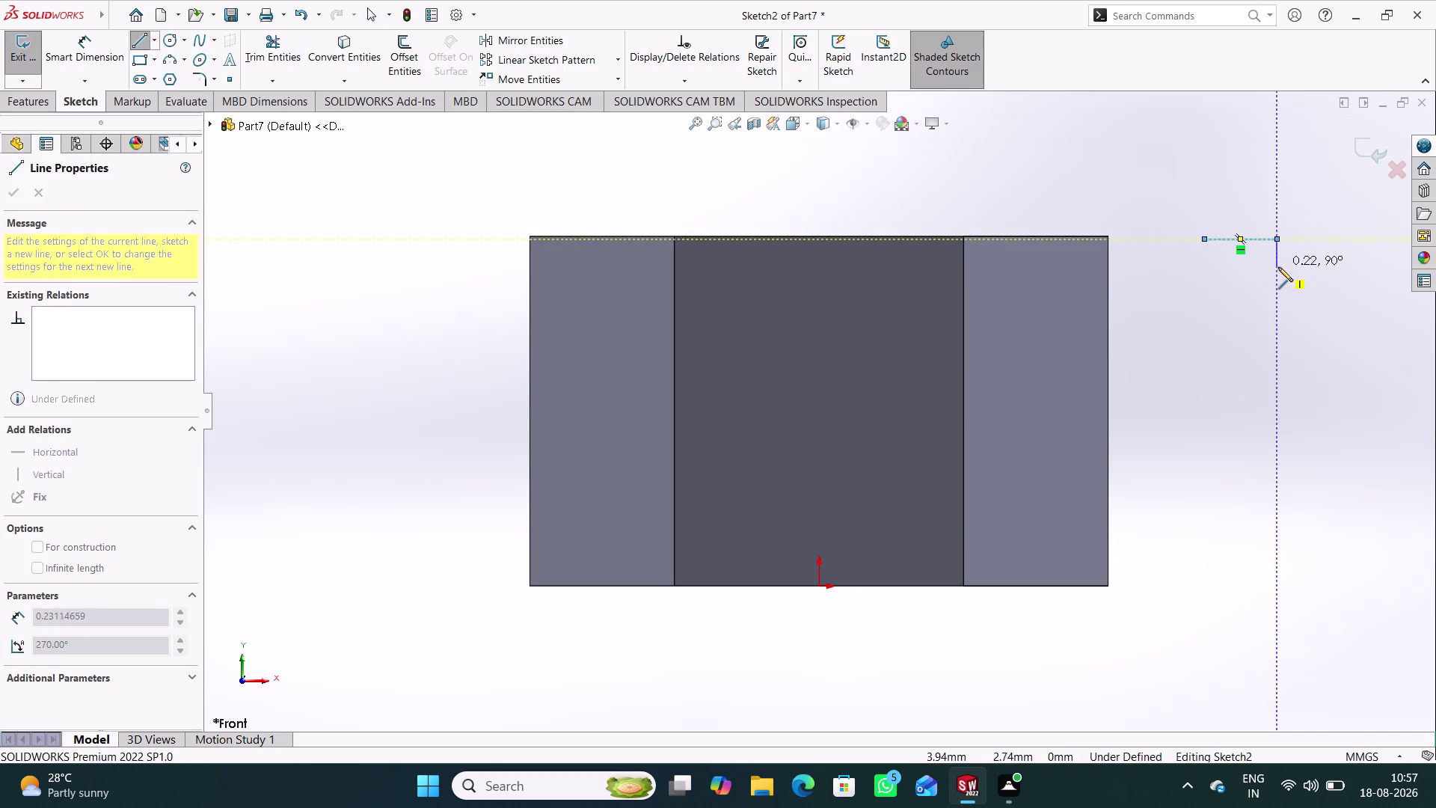
click(1279, 275)
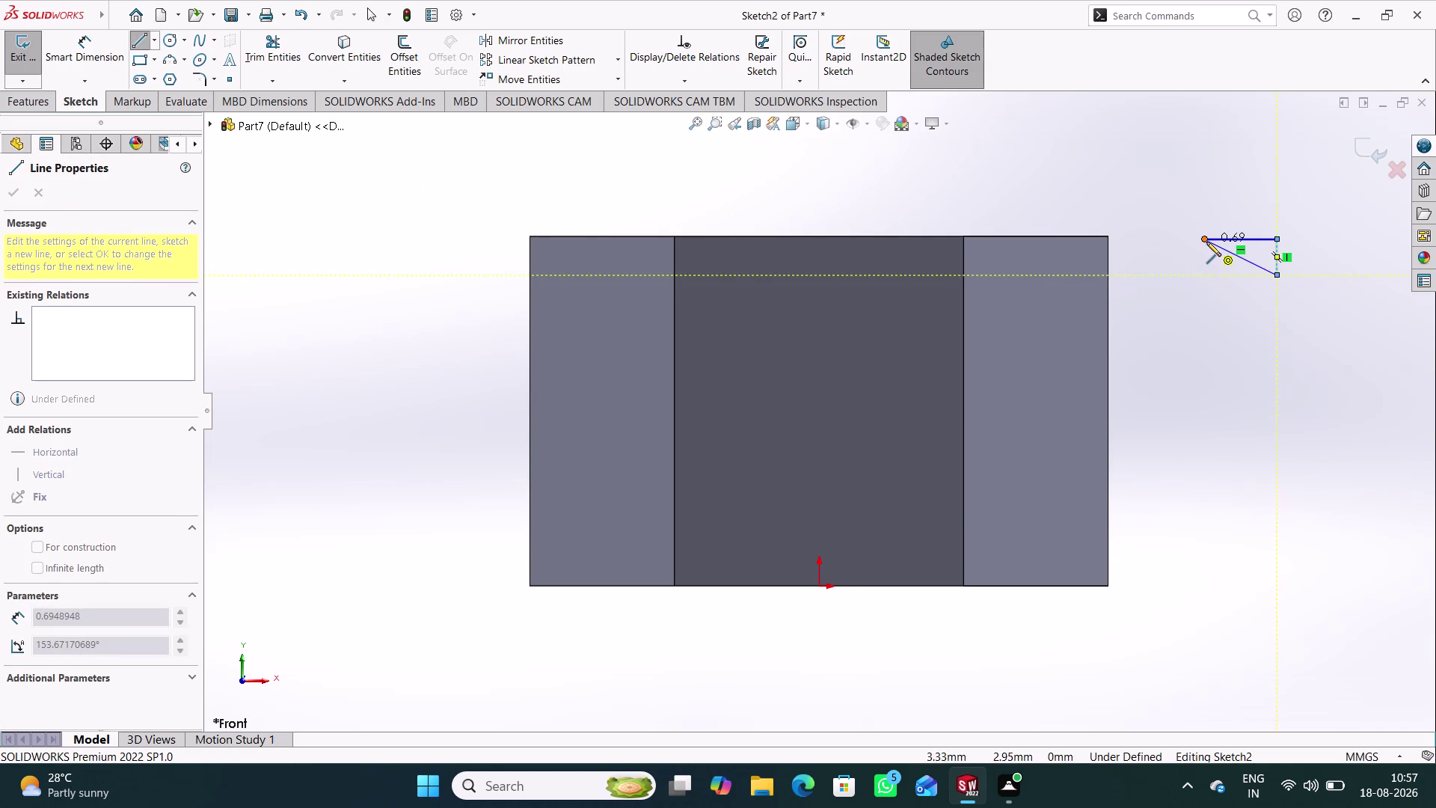
click(1207, 242)
Draw a second closed right triangle beside the bottom-right corner.
click(1226, 585)
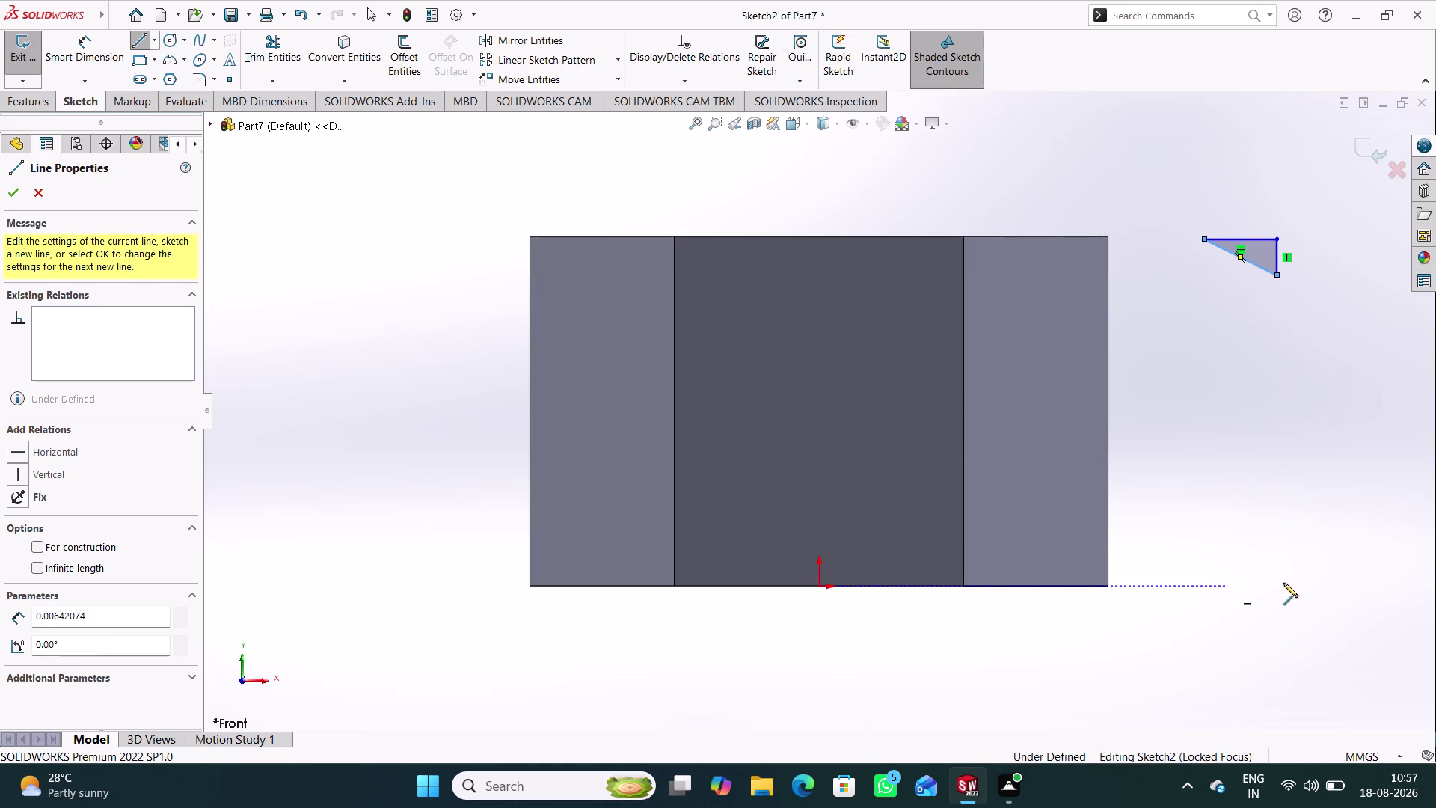
click(1301, 583)
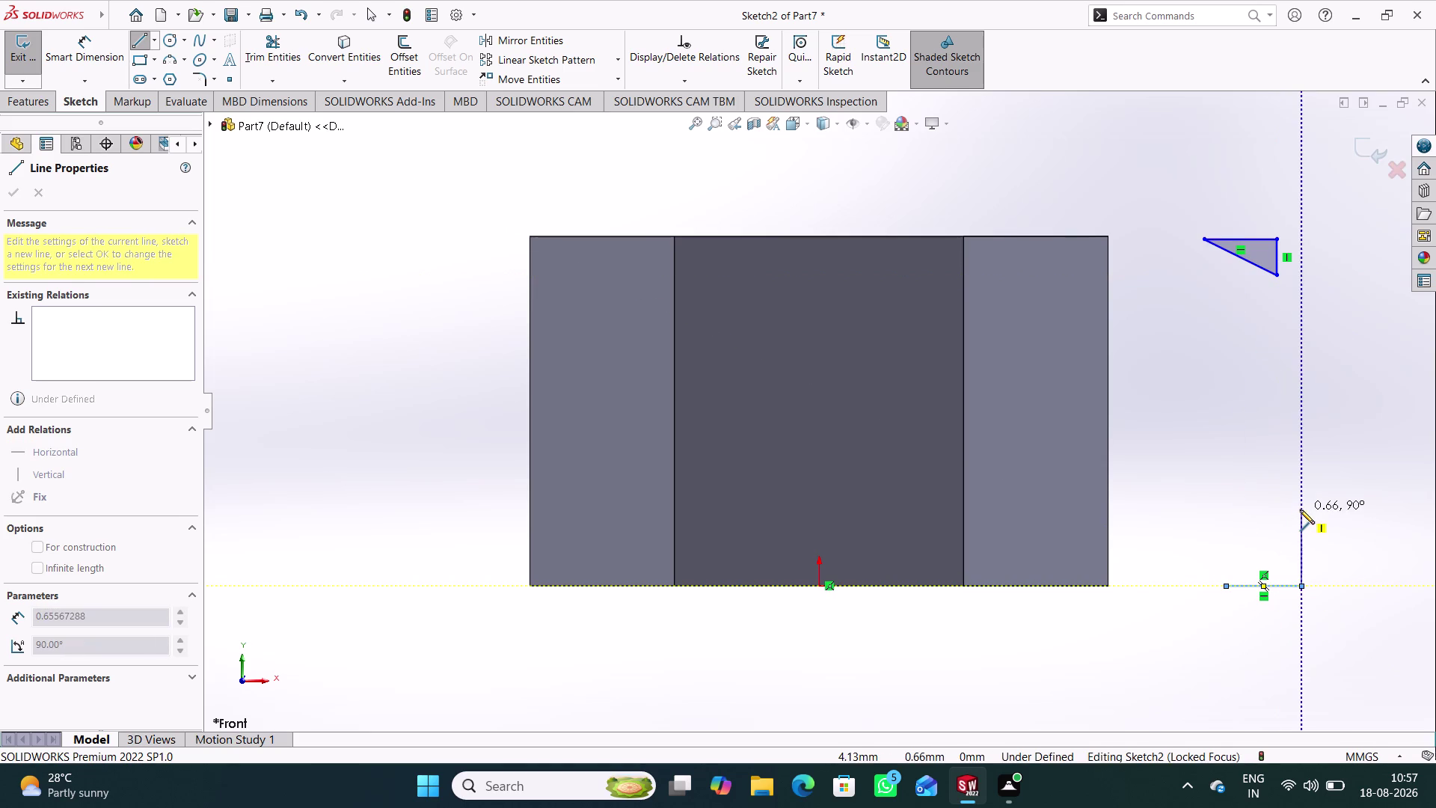
click(1302, 509)
click(1226, 586)
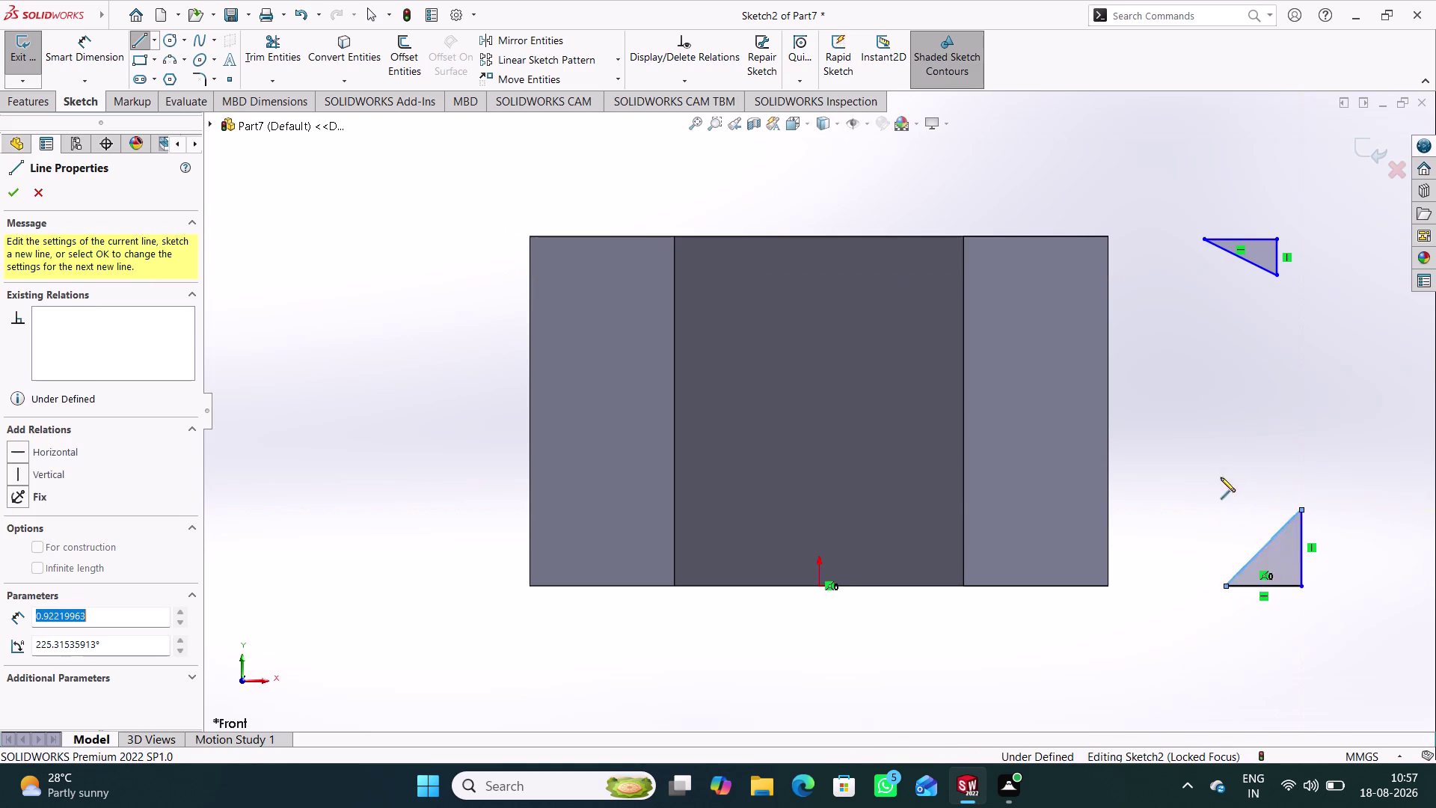
right_click(1214, 469)
click(1254, 473)
right_drag(1231, 446, 1196, 291)
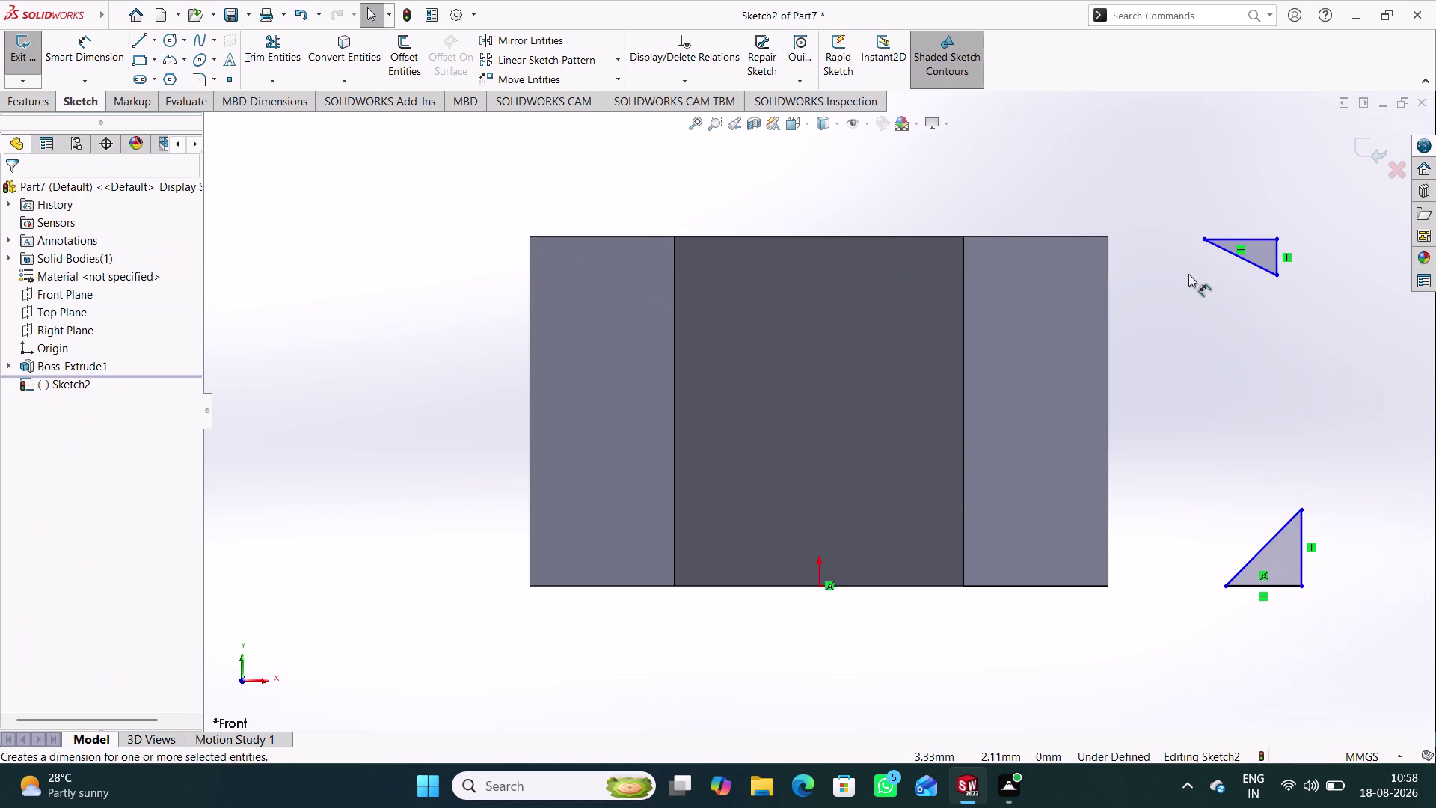
Dimension the top triangle's vertical and horizontal legs, initially at 1.00.
click(1273, 261)
click(1311, 255)
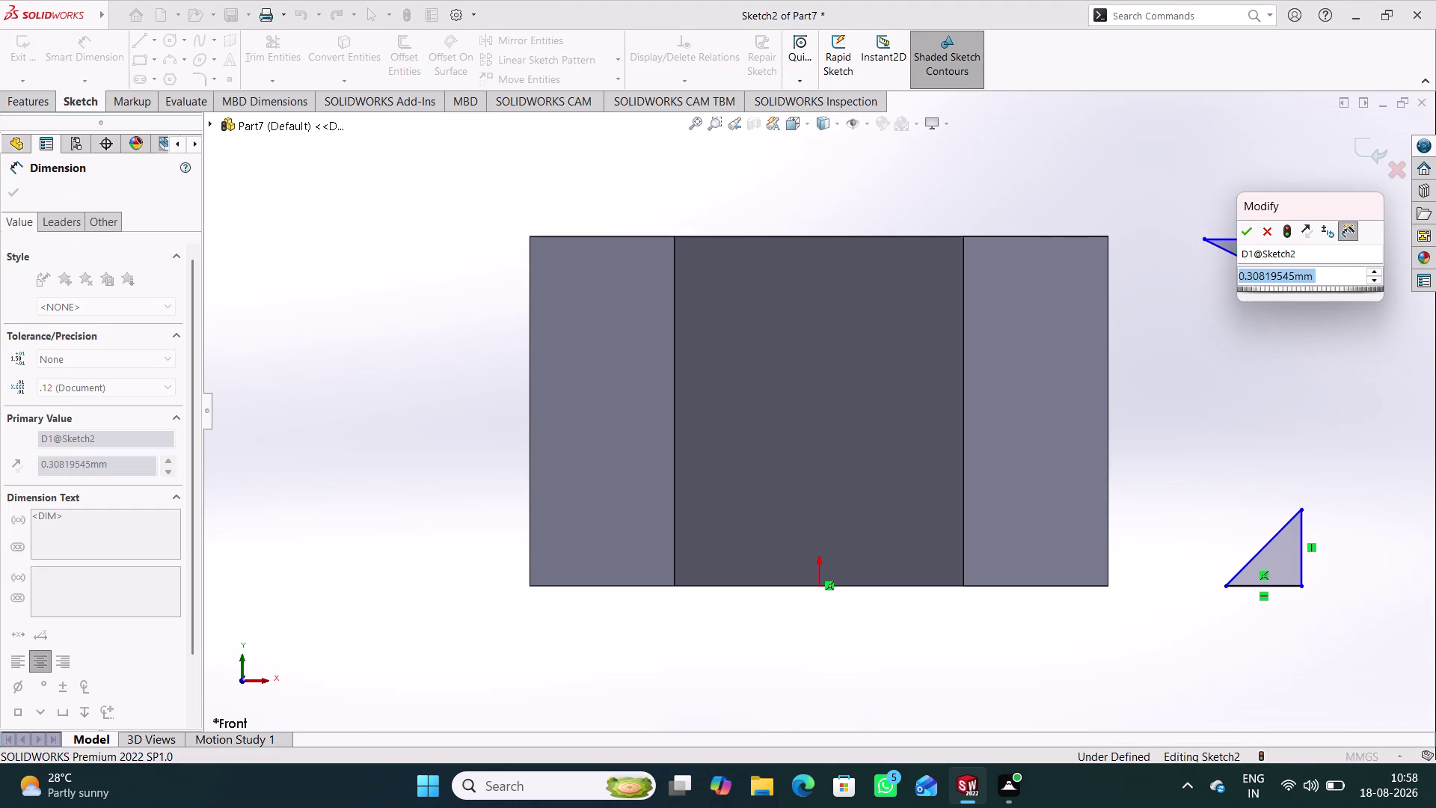
key(2)
key(Return)
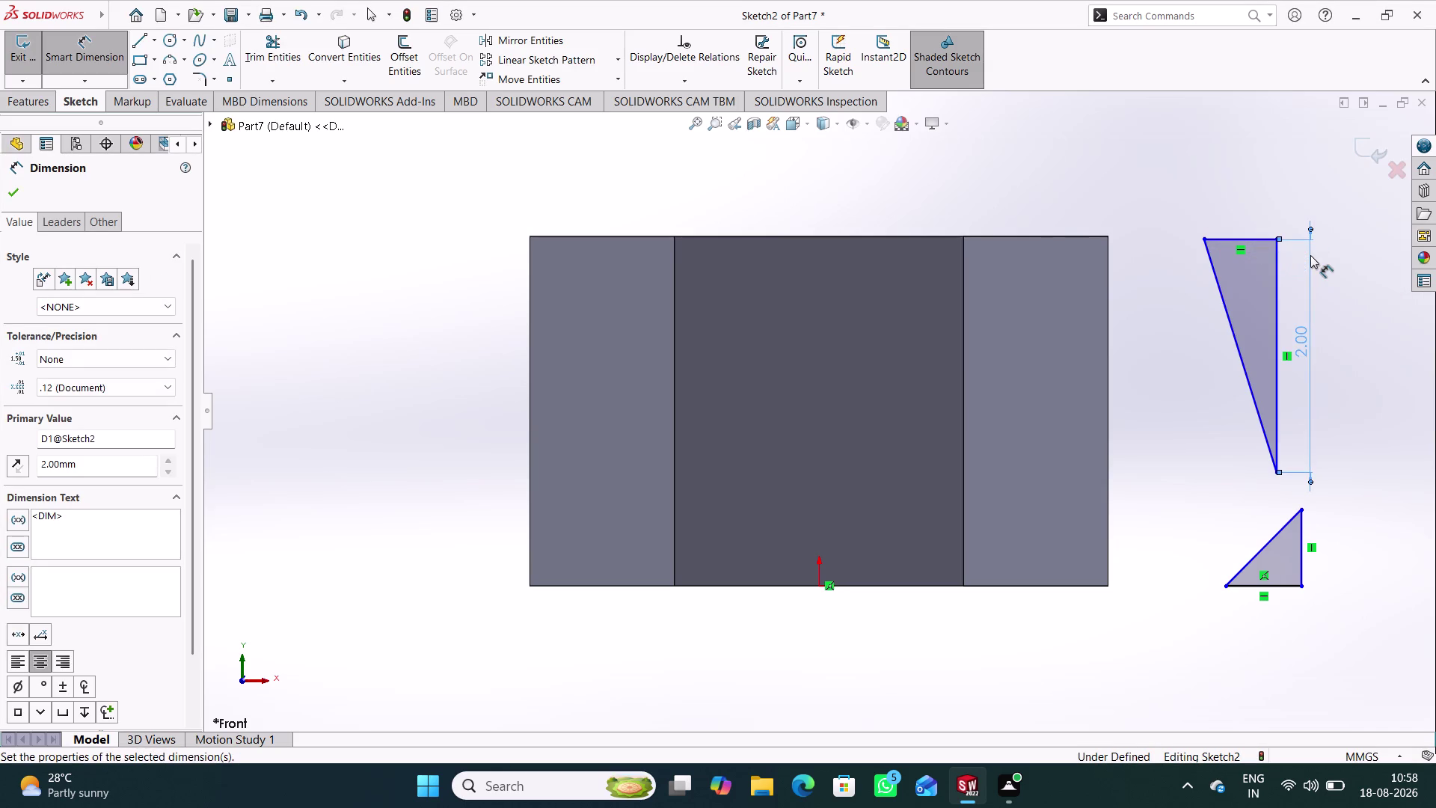
double_click(1308, 346)
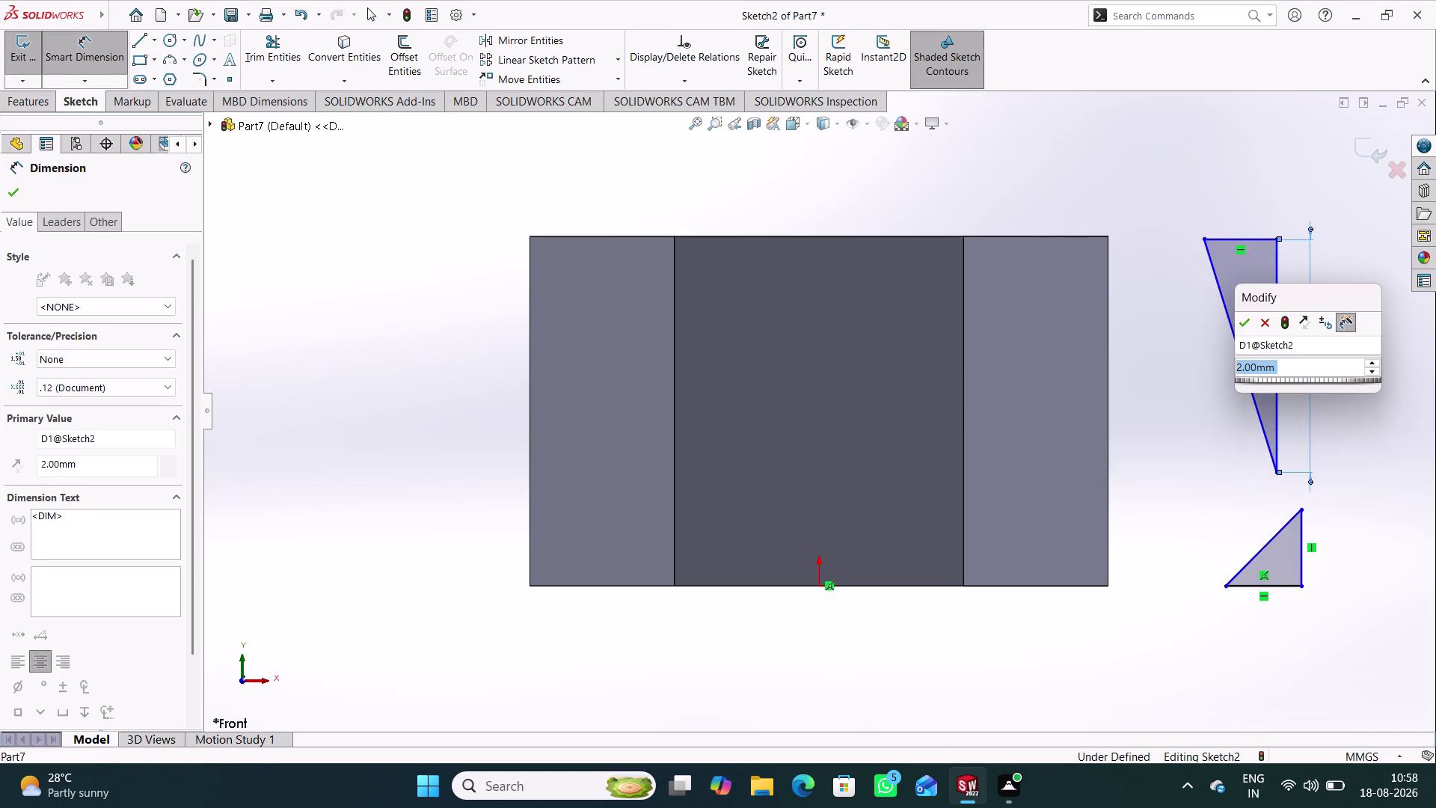
key(1)
key(Return)
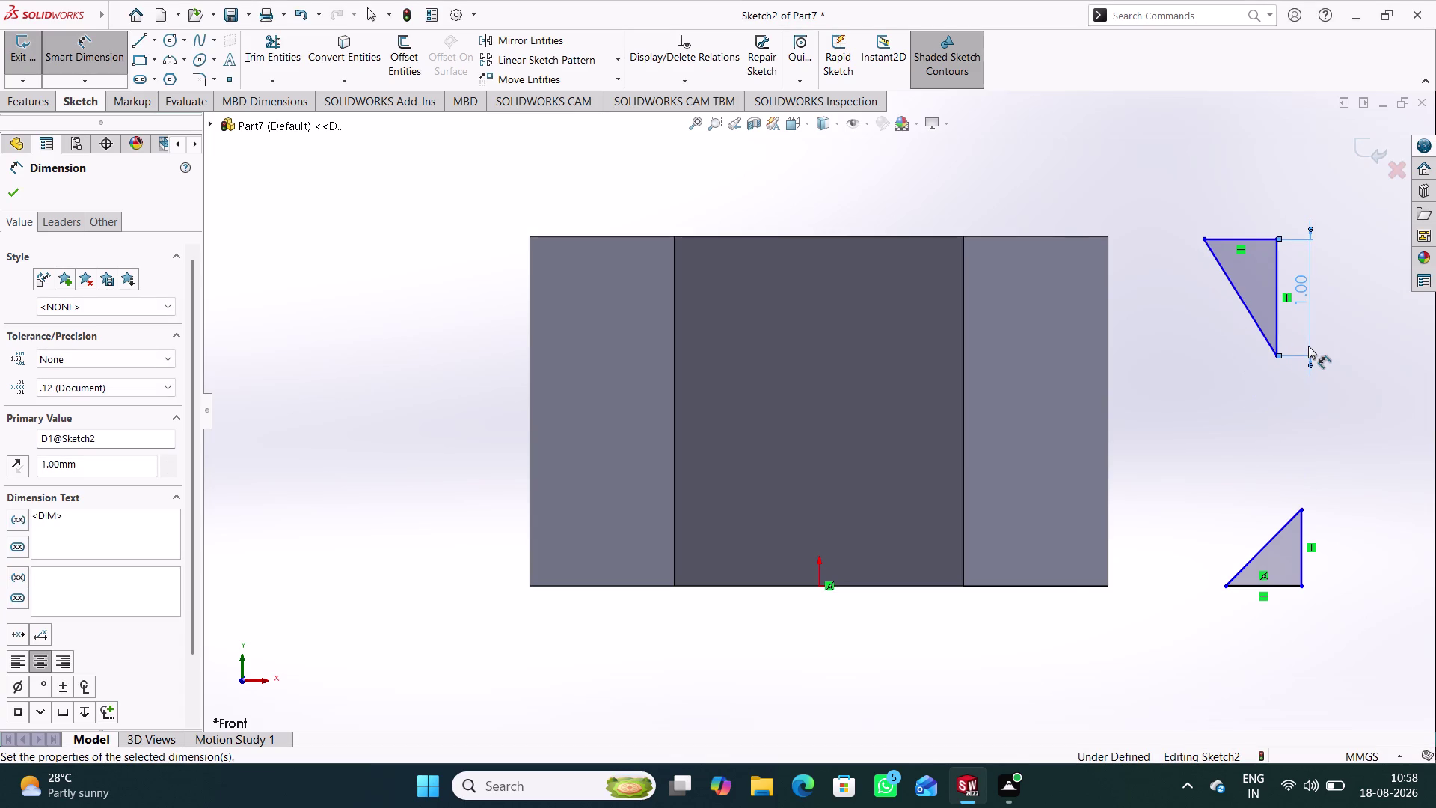
double_click(1260, 239)
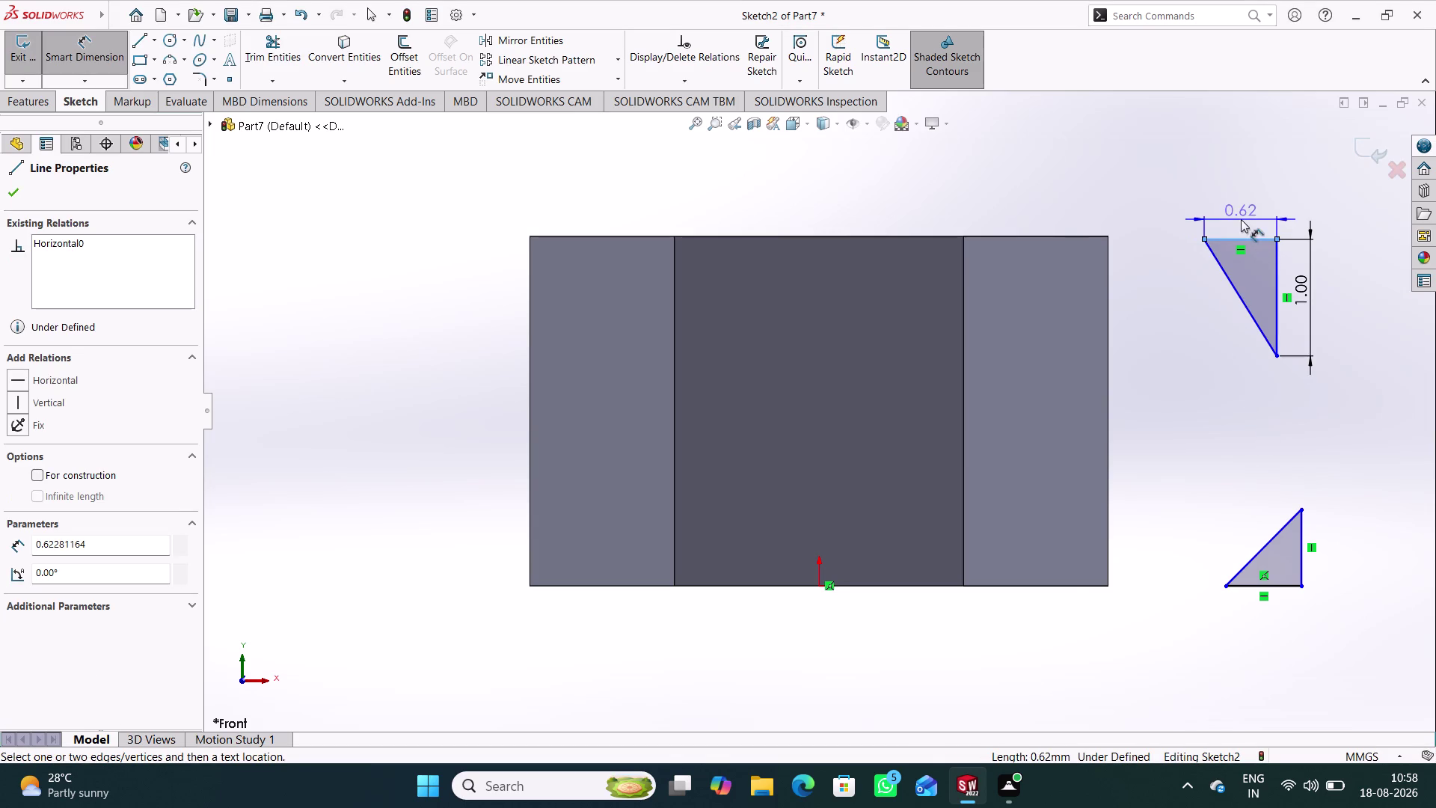
click(1241, 209)
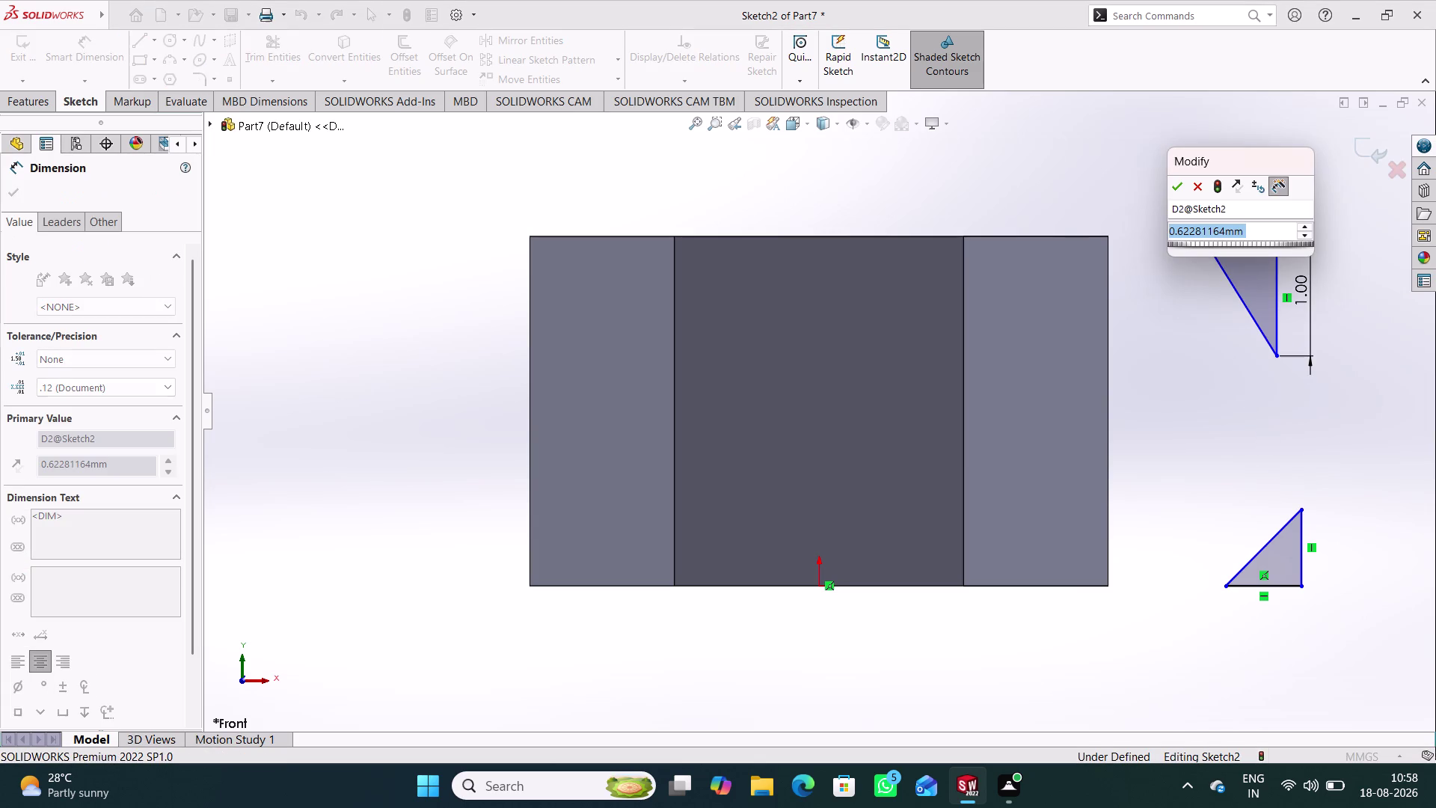
key(1)
key(Return)
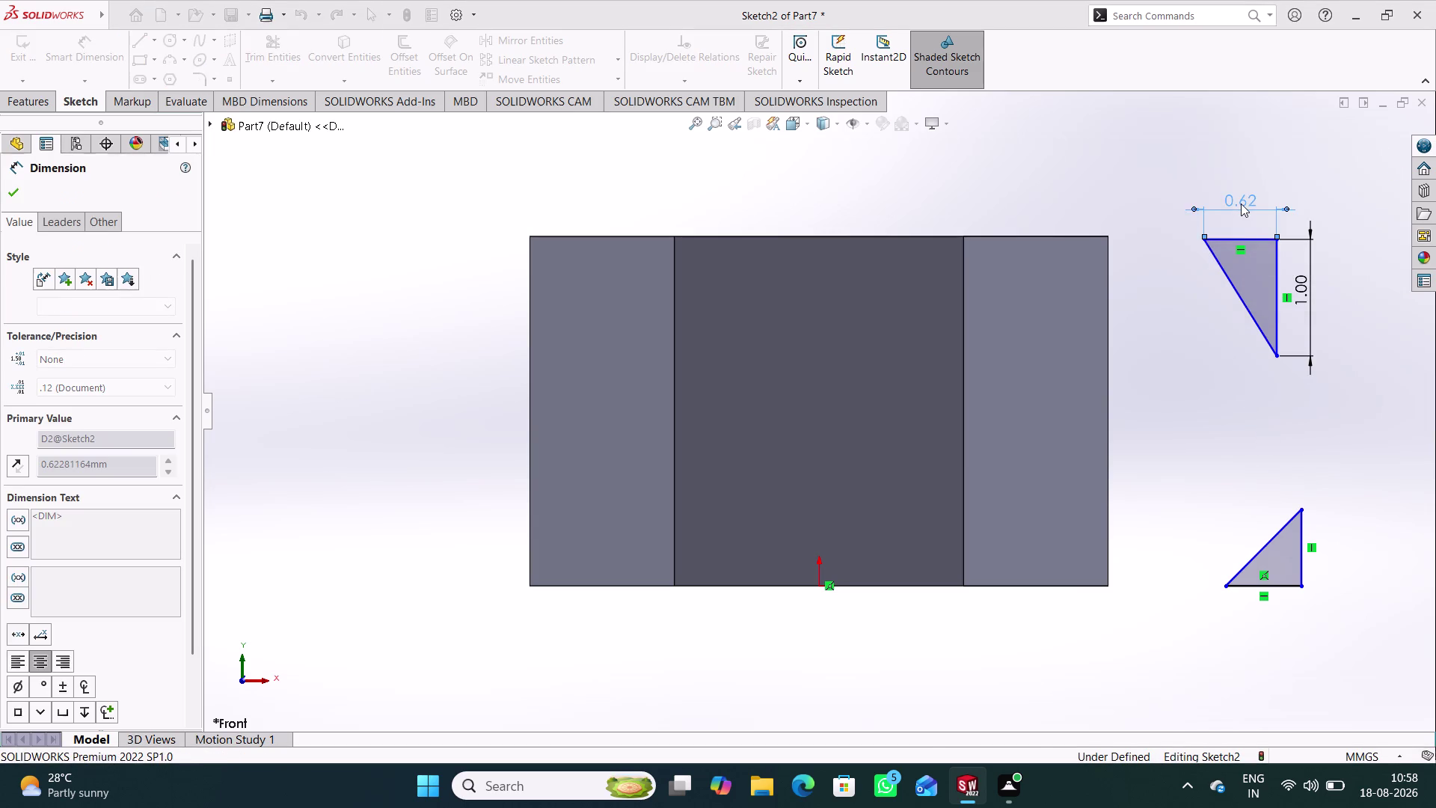
Change both top-triangle leg dimensions to 0.50.
double_click(1301, 288)
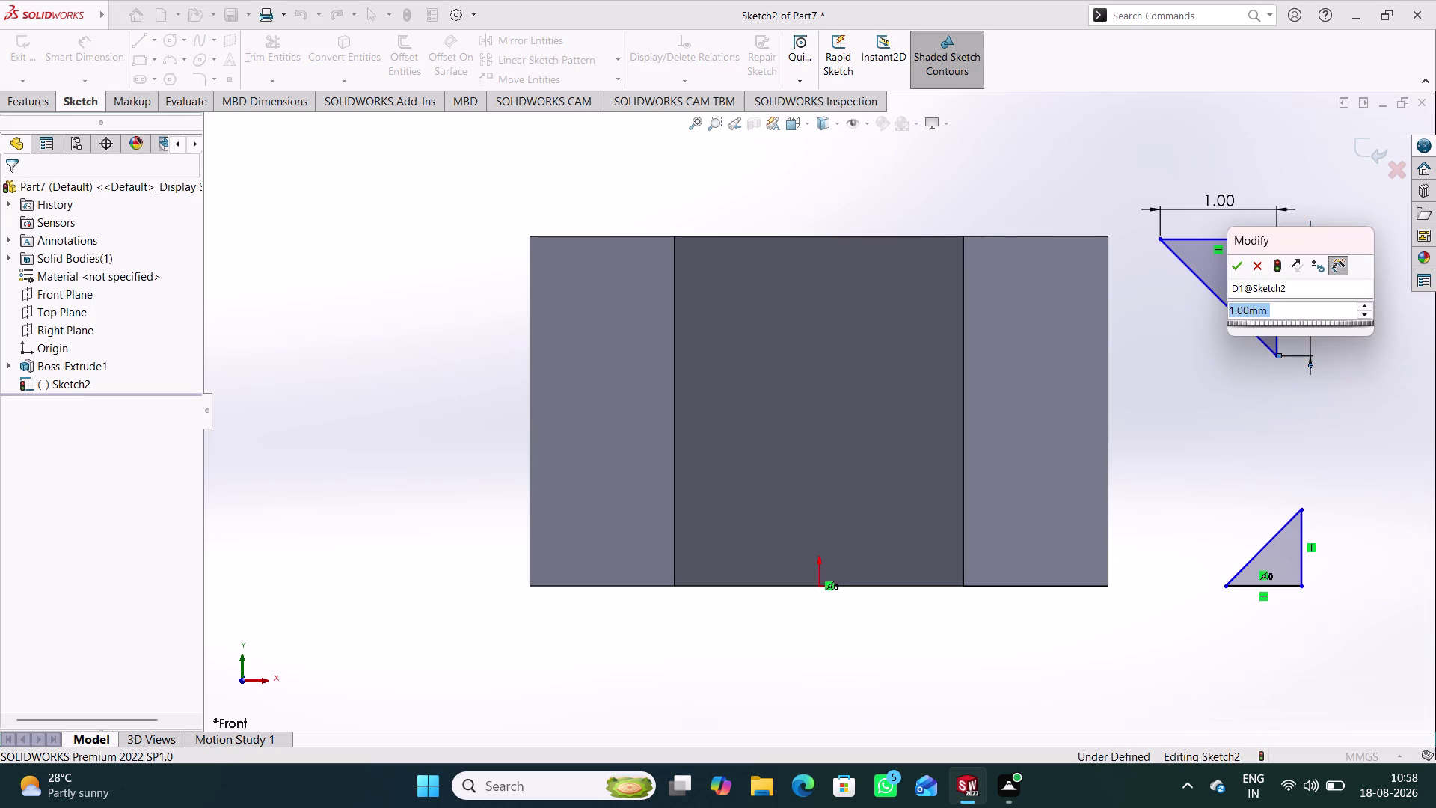
text(.5)
key(Return)
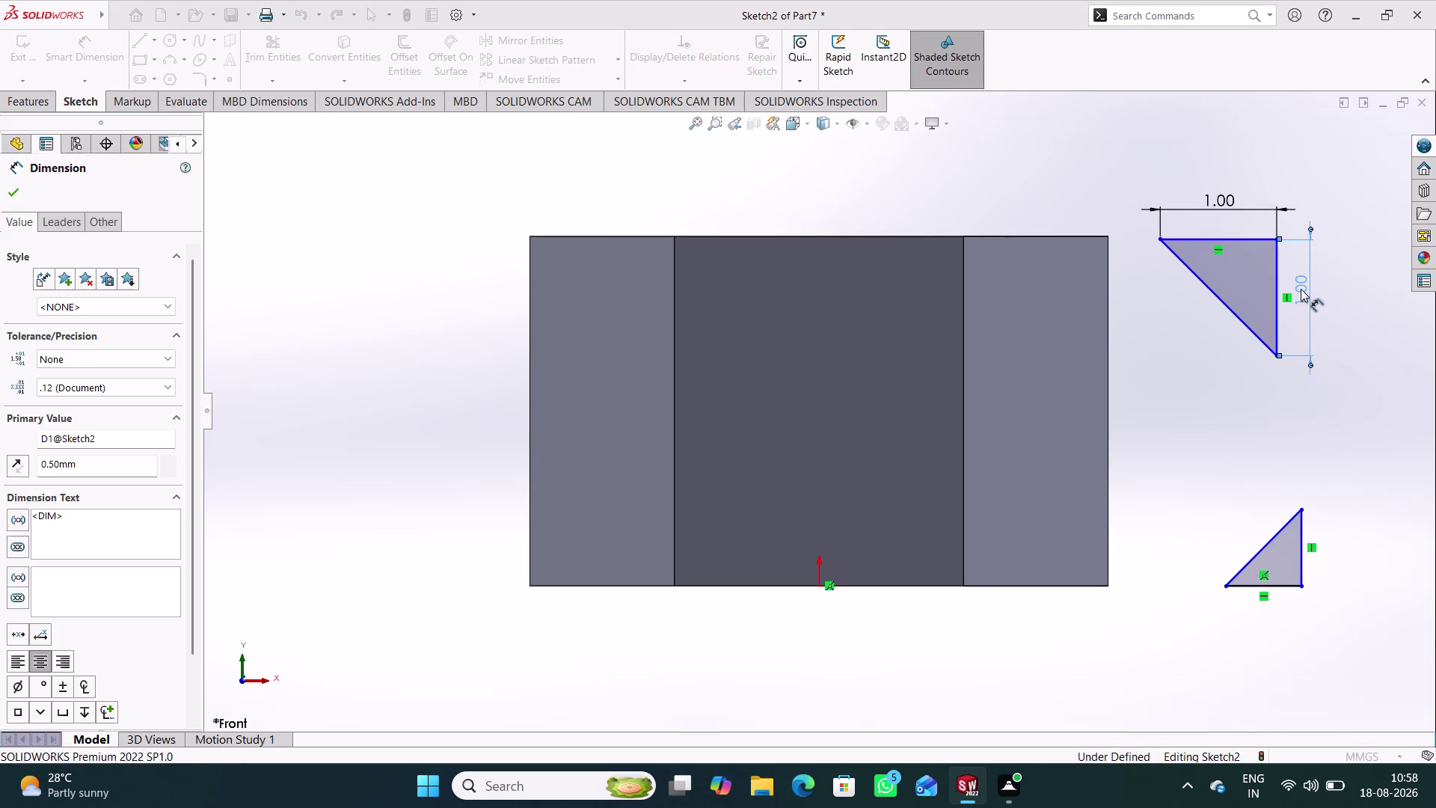
double_click(1224, 205)
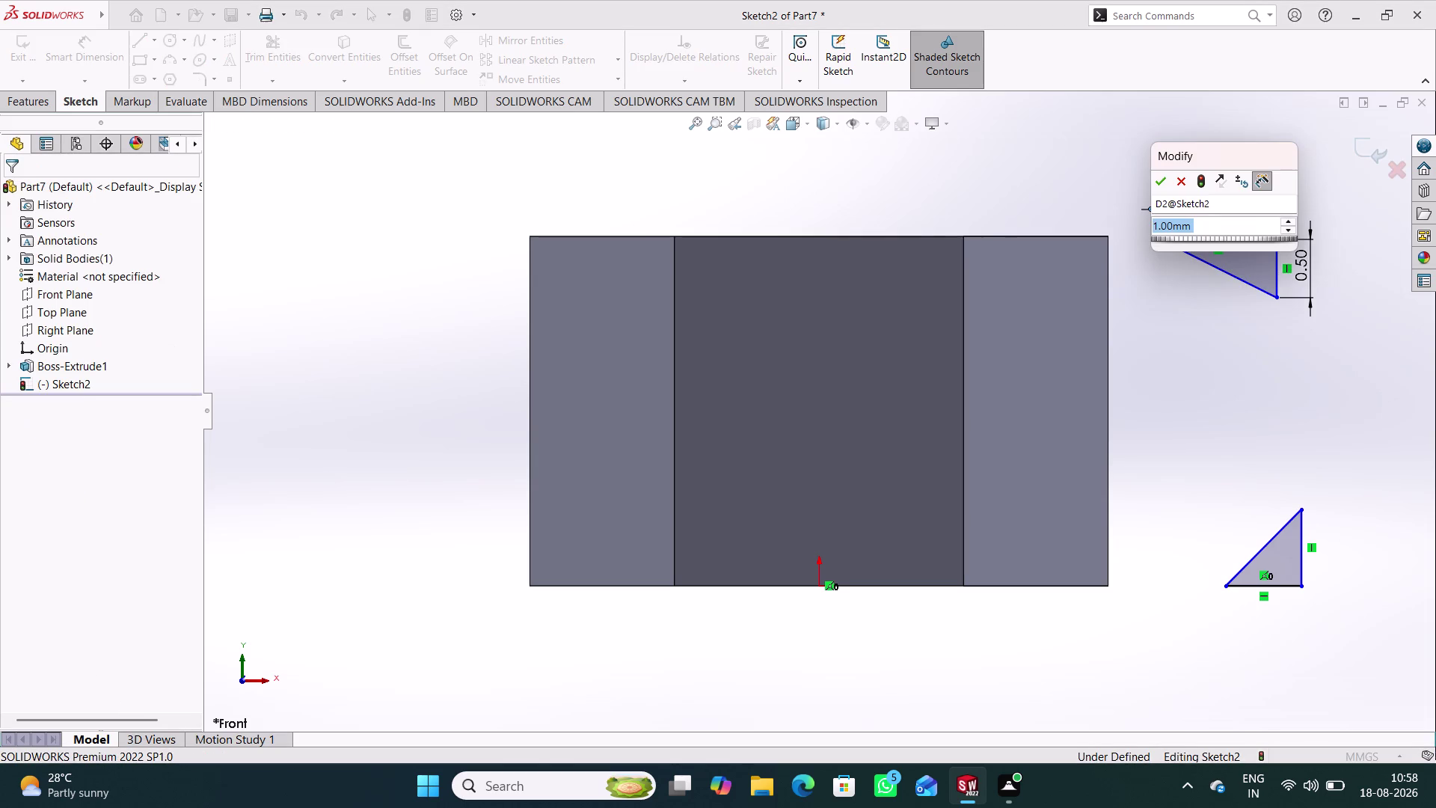
text(.5)
key(Return)
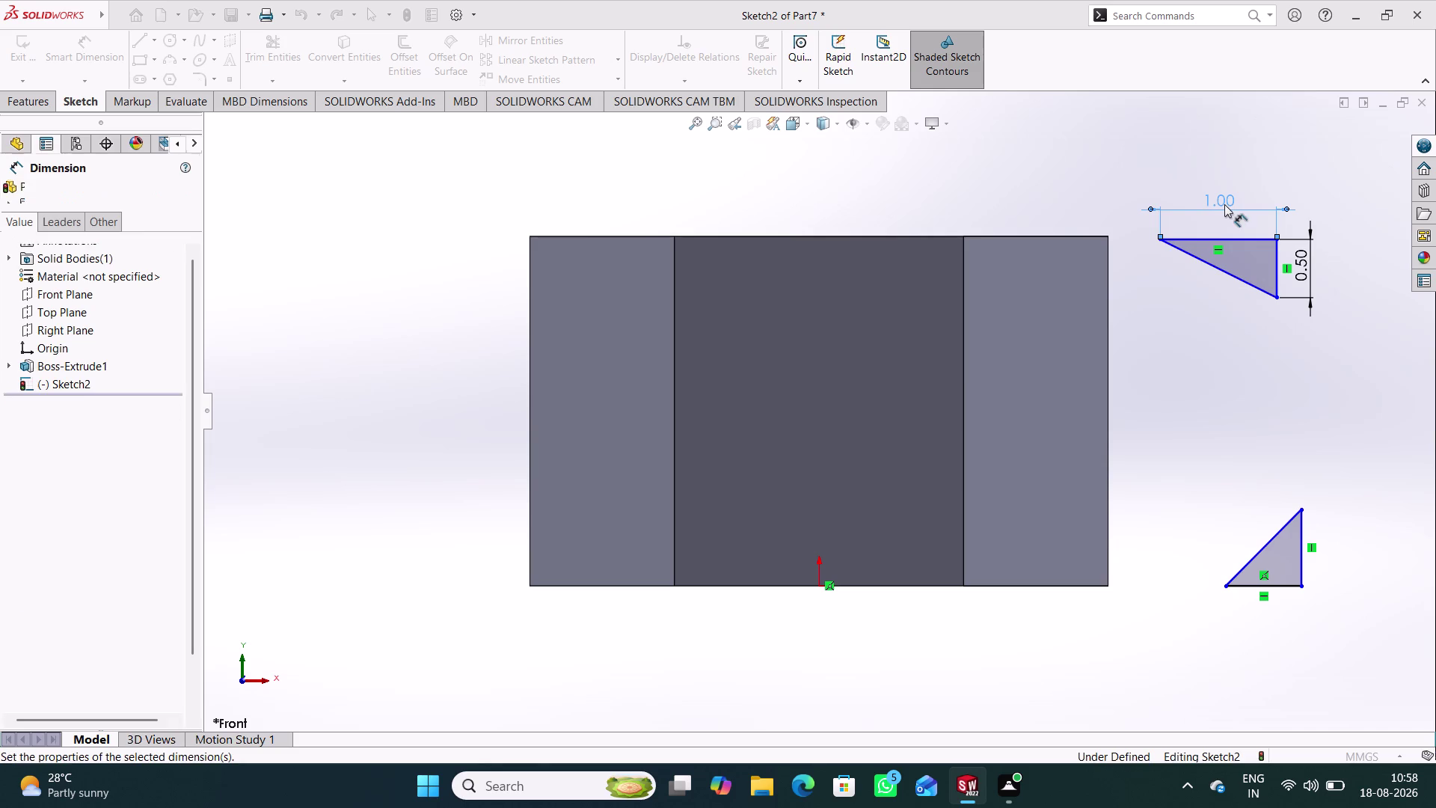
Dimension the bottom triangle's vertical and horizontal legs at 0.50 each.
click(1246, 359)
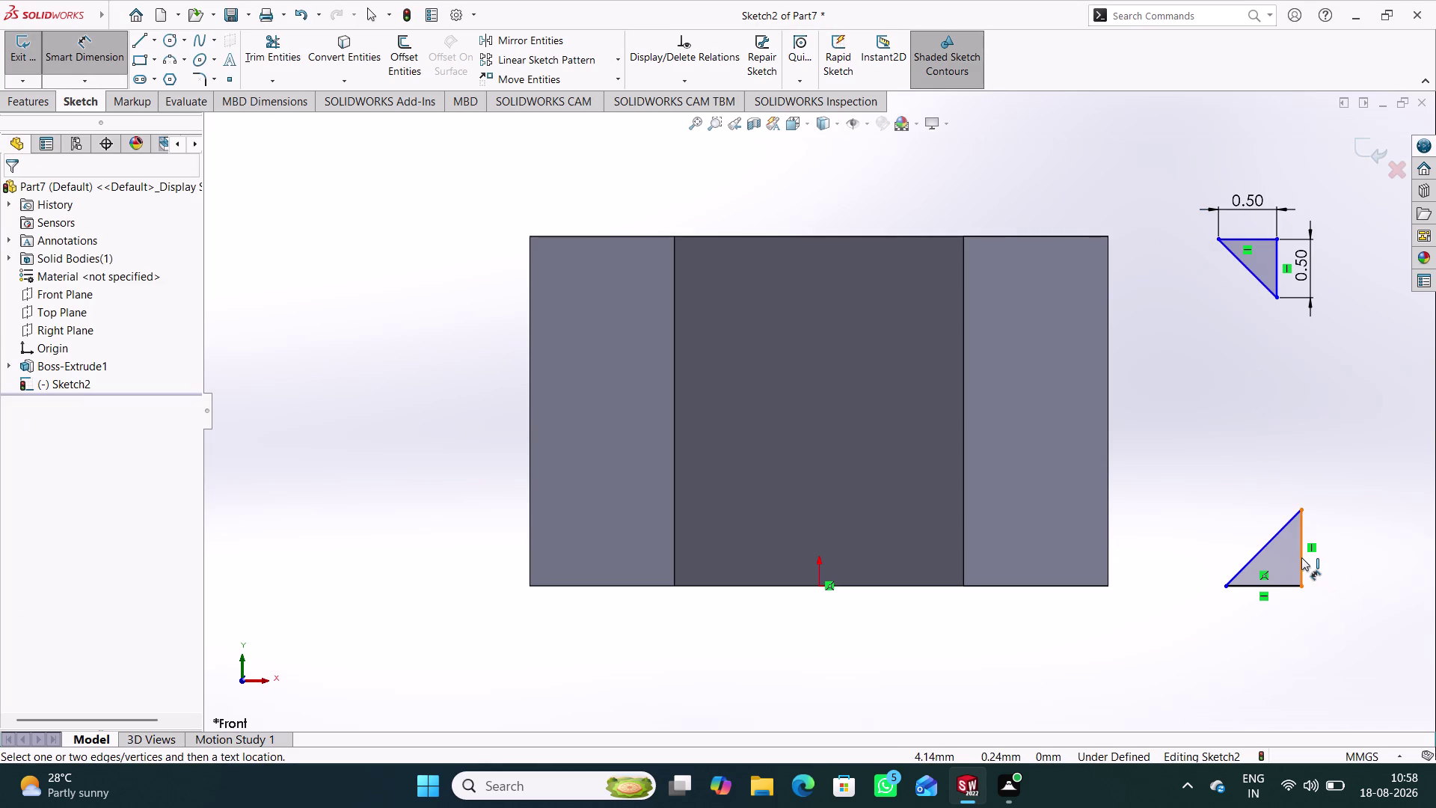
click(1302, 557)
click(1340, 545)
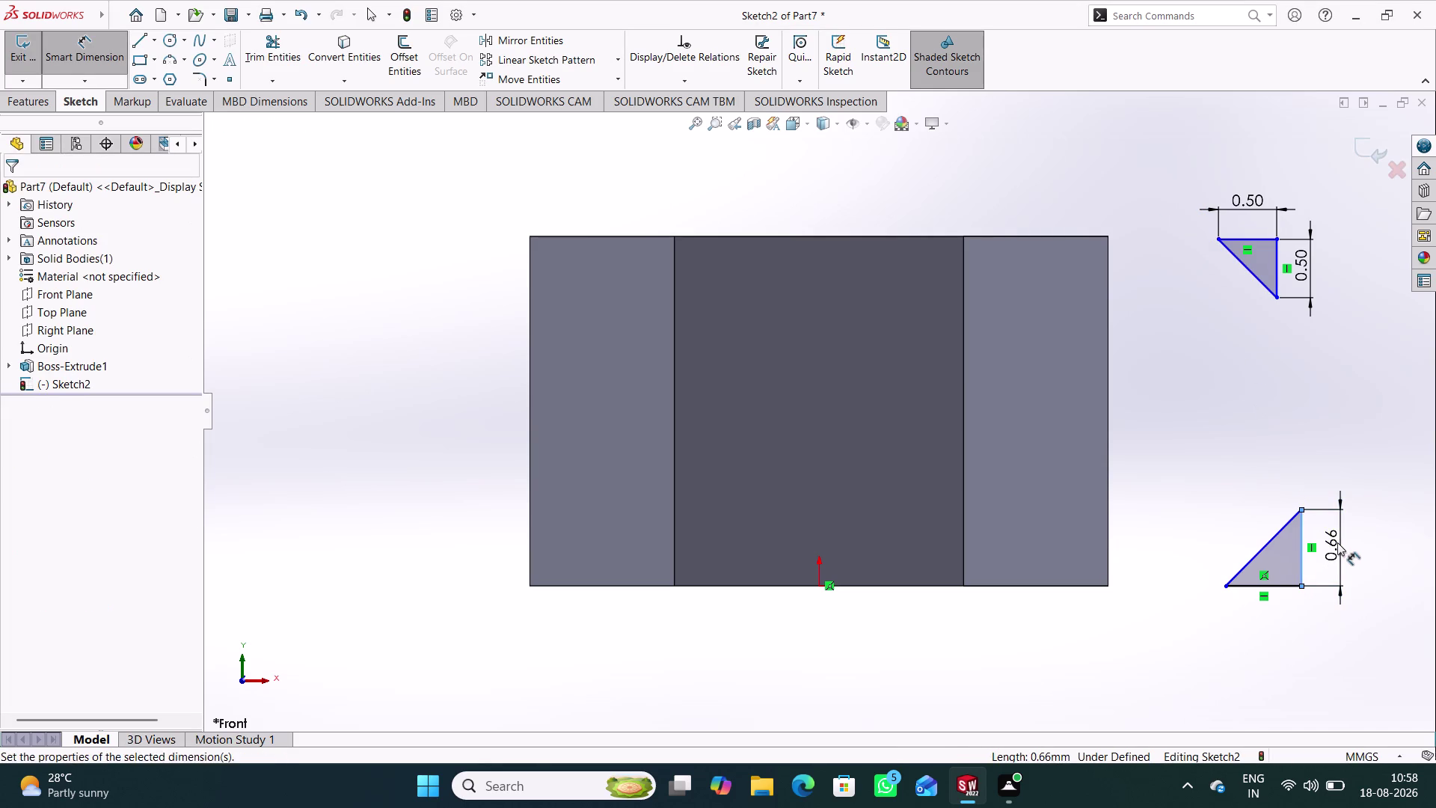
text(.5)
key(Return)
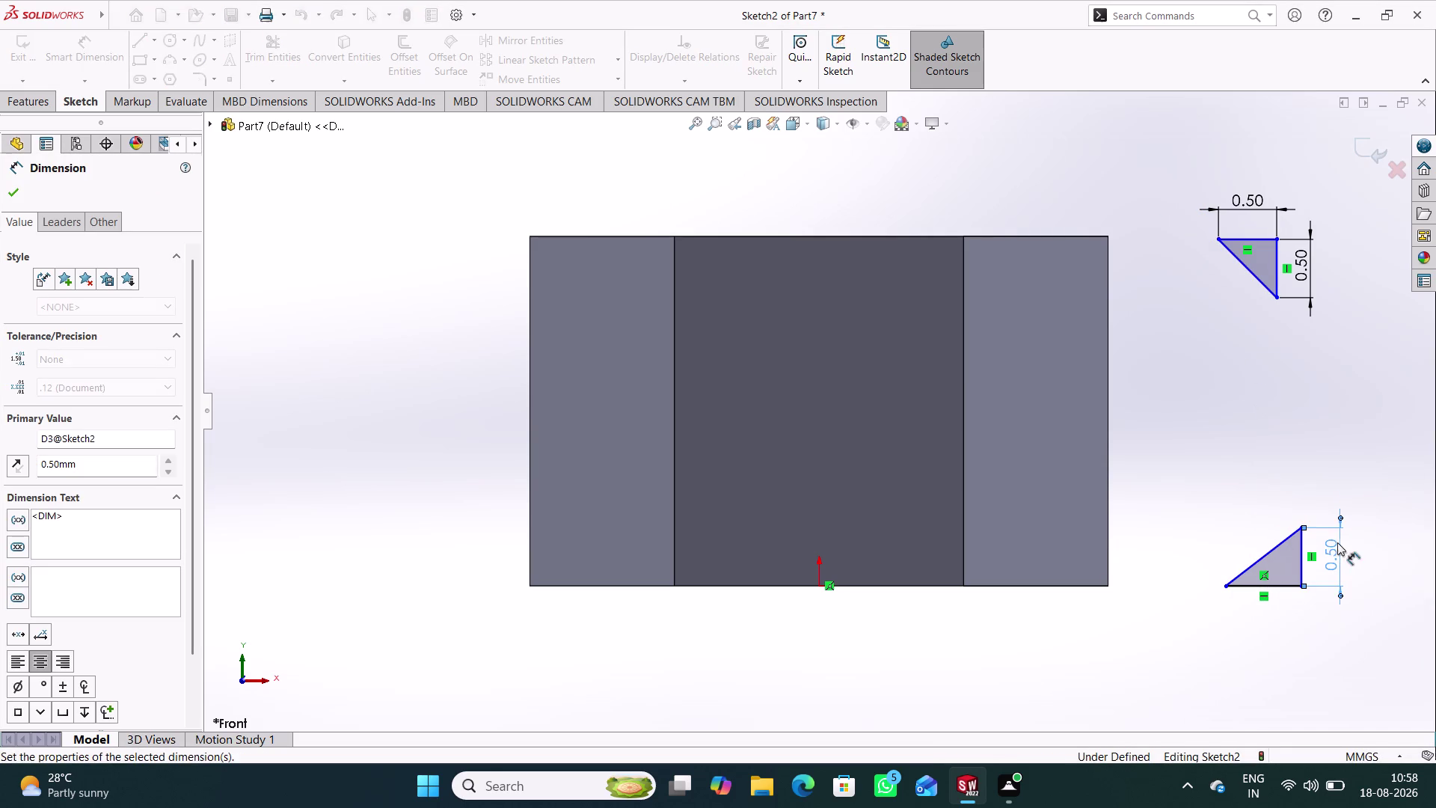
click(1283, 587)
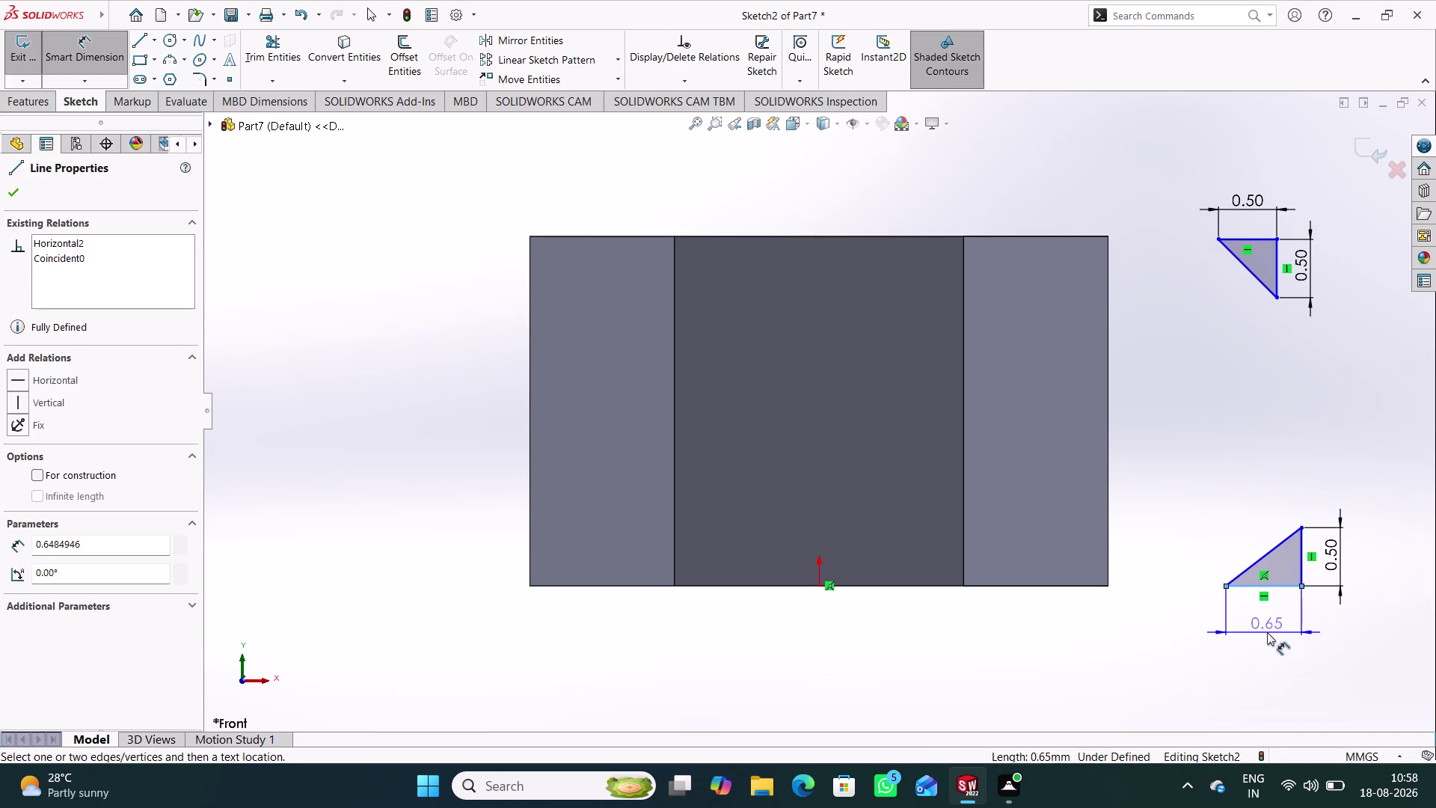
click(1267, 632)
text(.5)
key(Return)
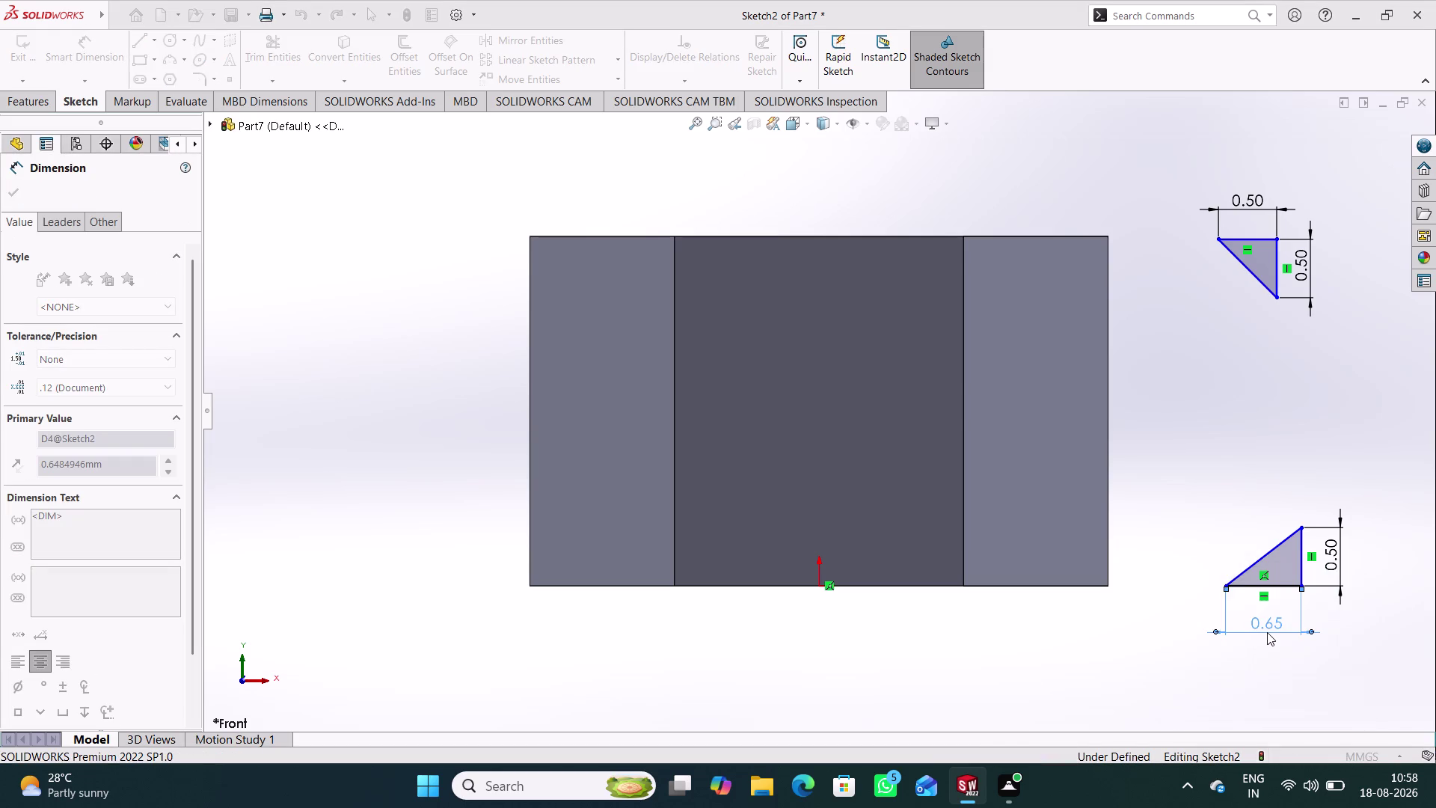
click(1218, 440)
right_drag(1184, 529, 1189, 322)
click(1299, 584)
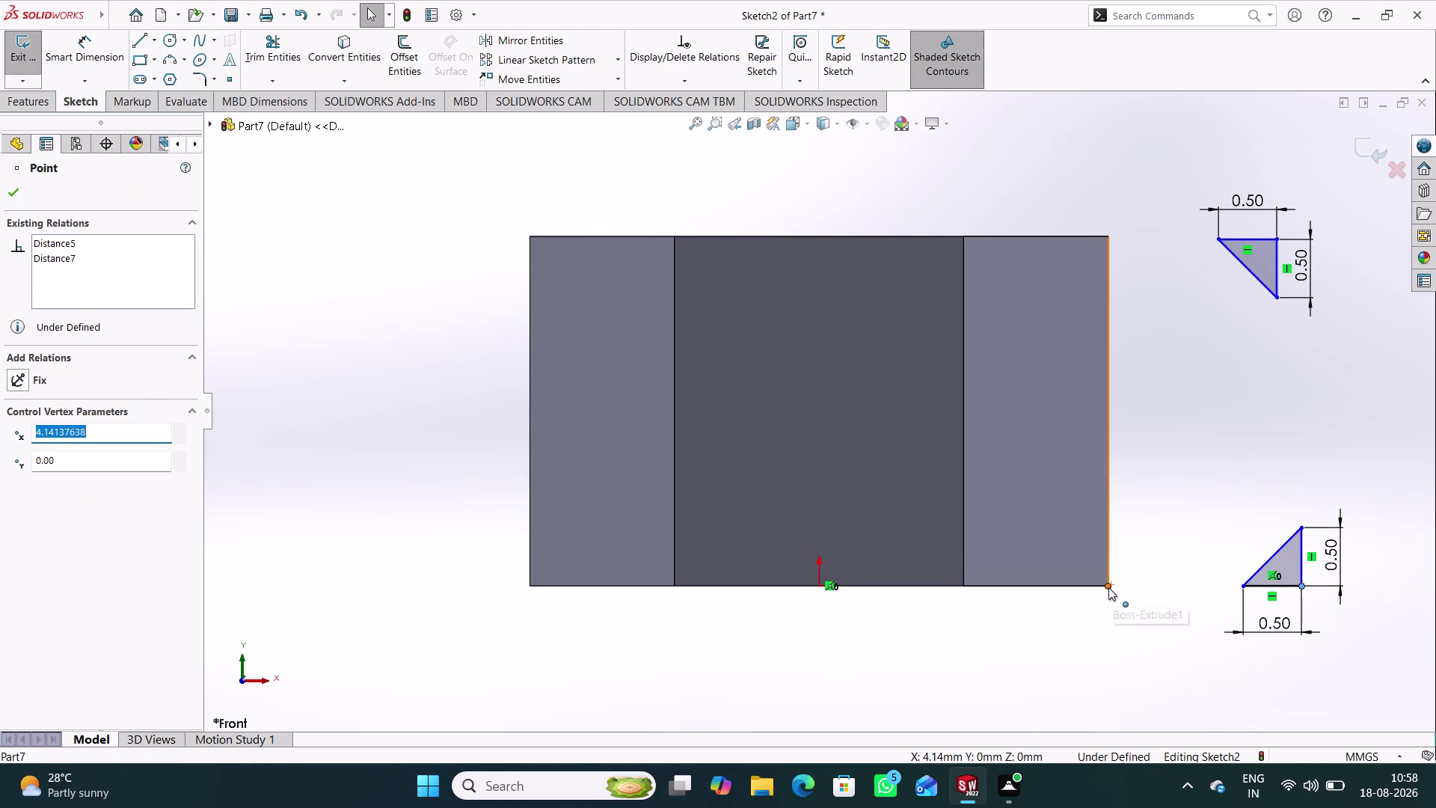
Make the bottom and top triangle corners coincident with the nut's right-hand corners.
click(1109, 587)
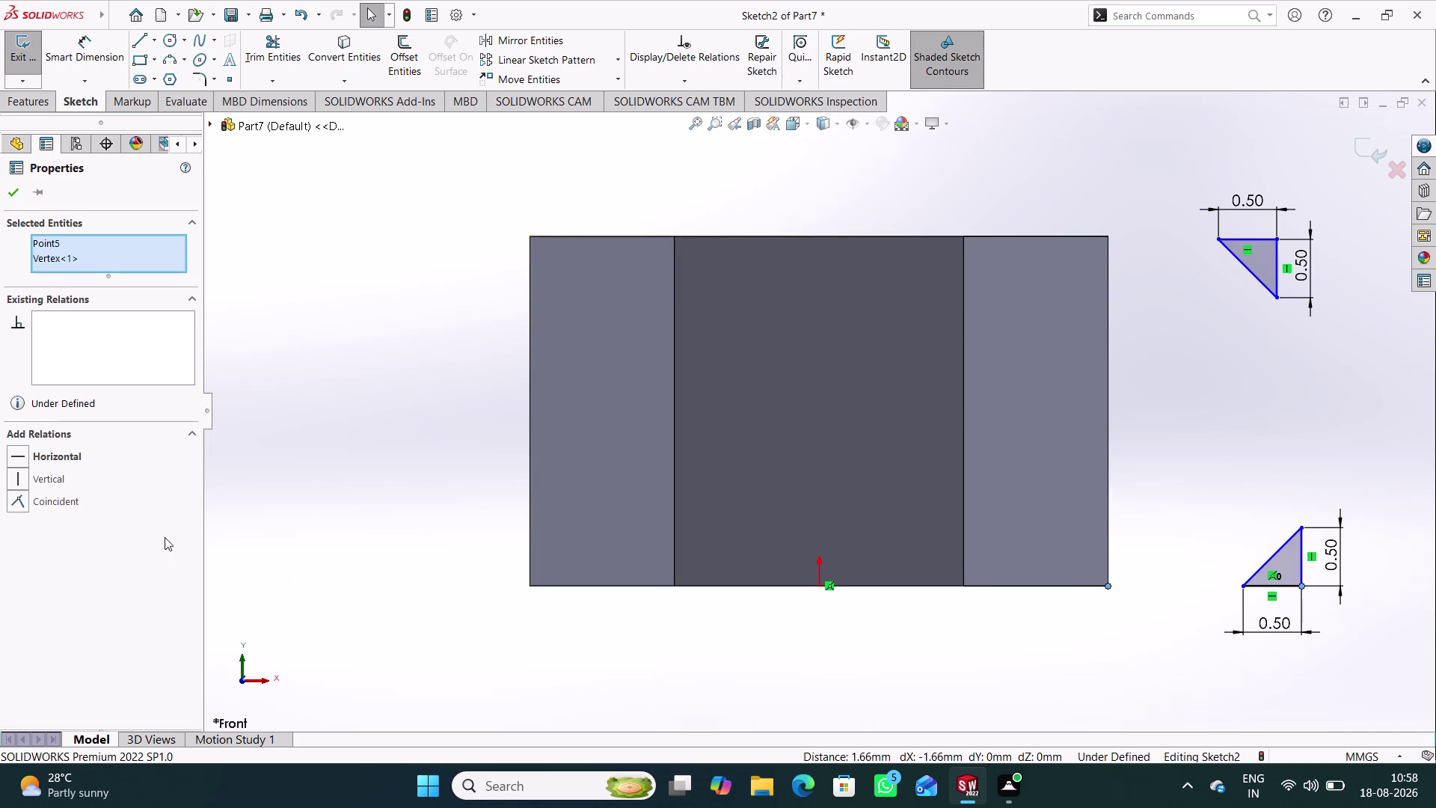
click(55, 501)
click(364, 432)
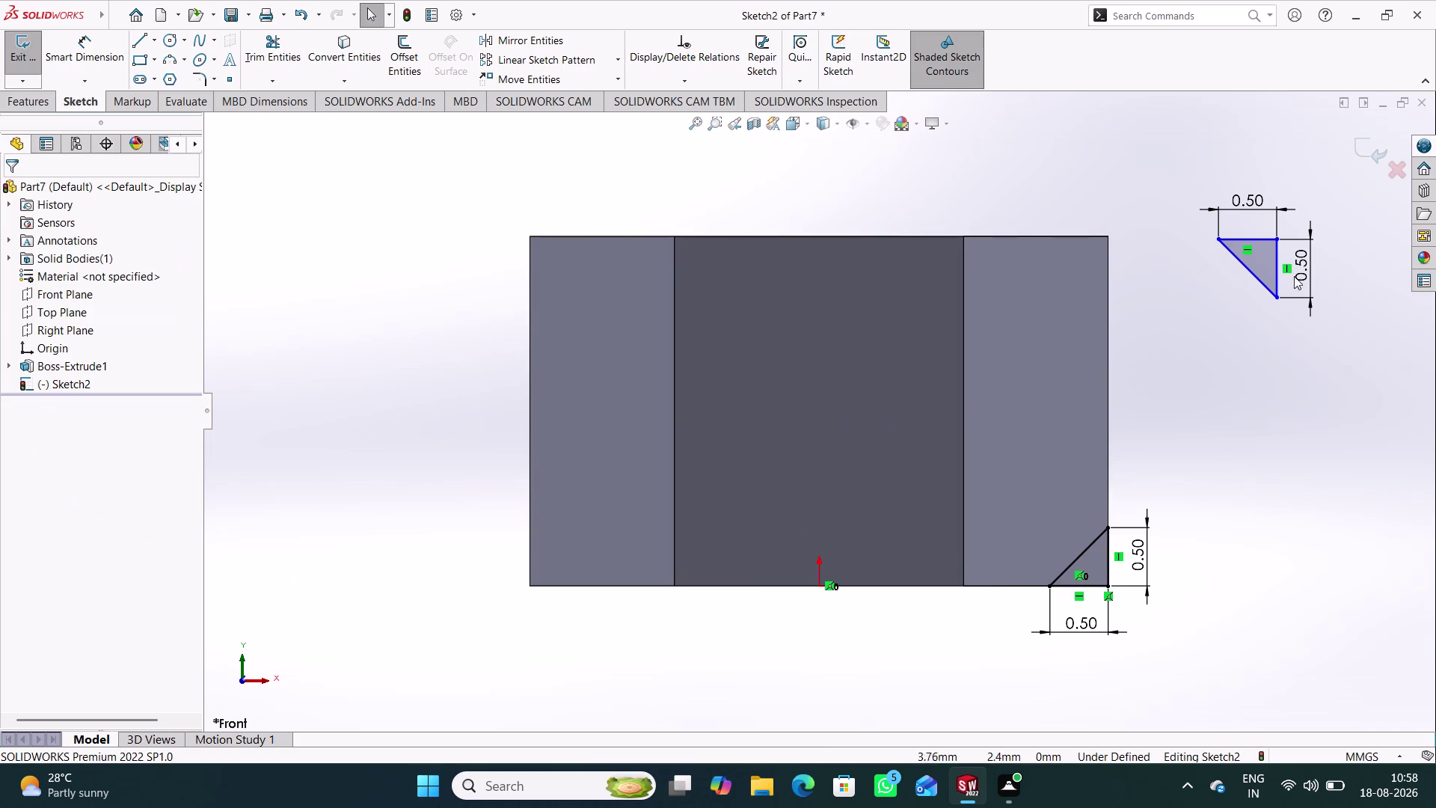
click(1278, 239)
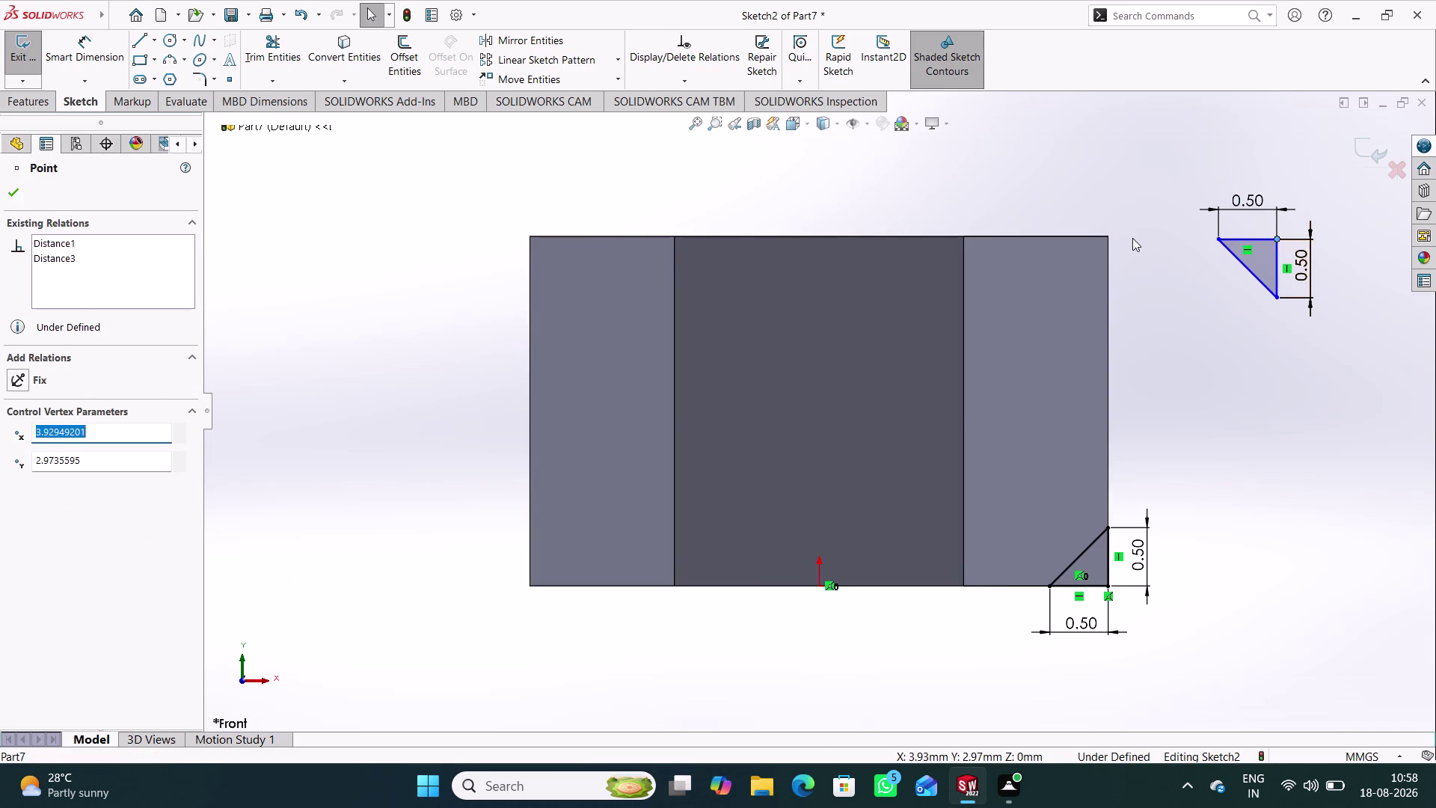
click(1109, 235)
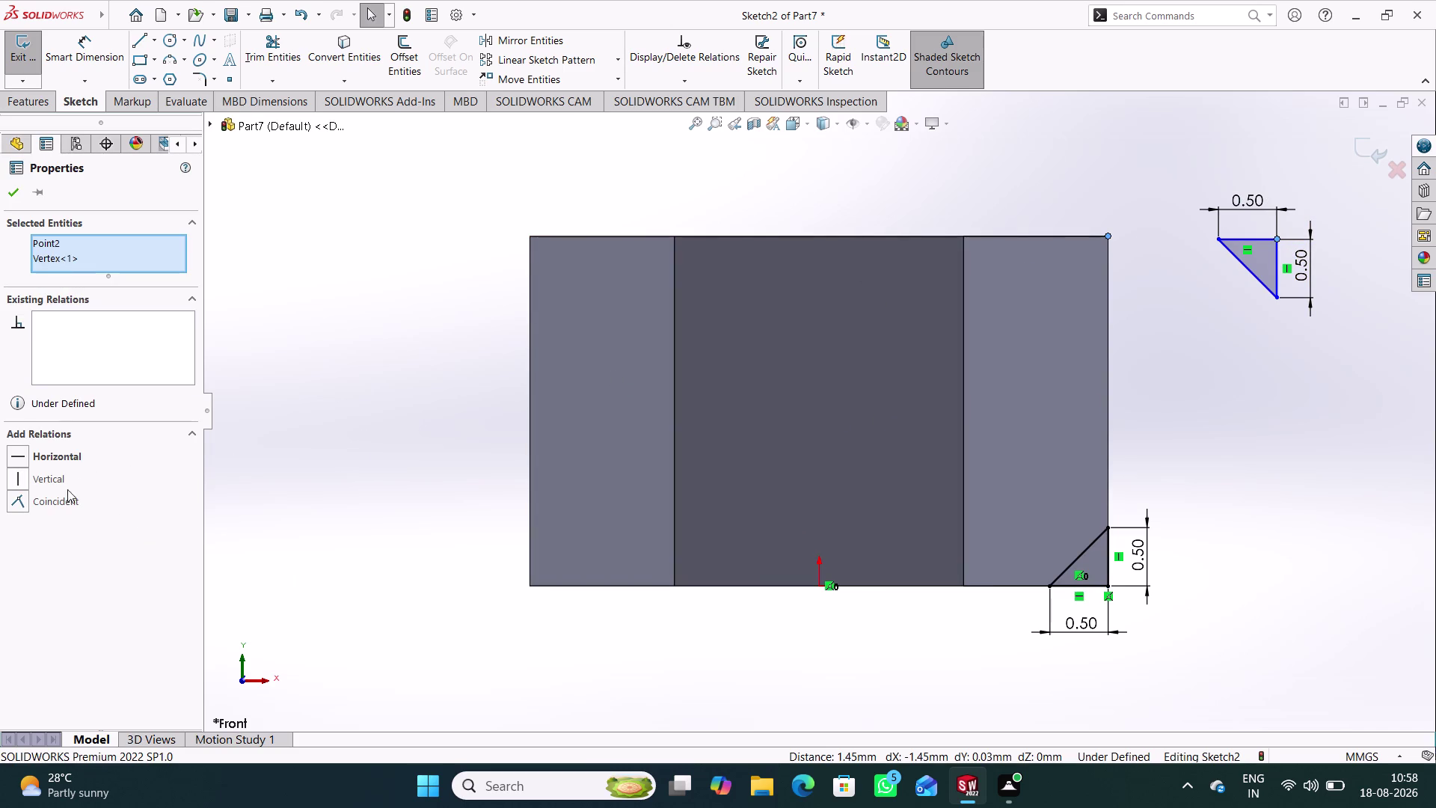
click(71, 499)
click(355, 380)
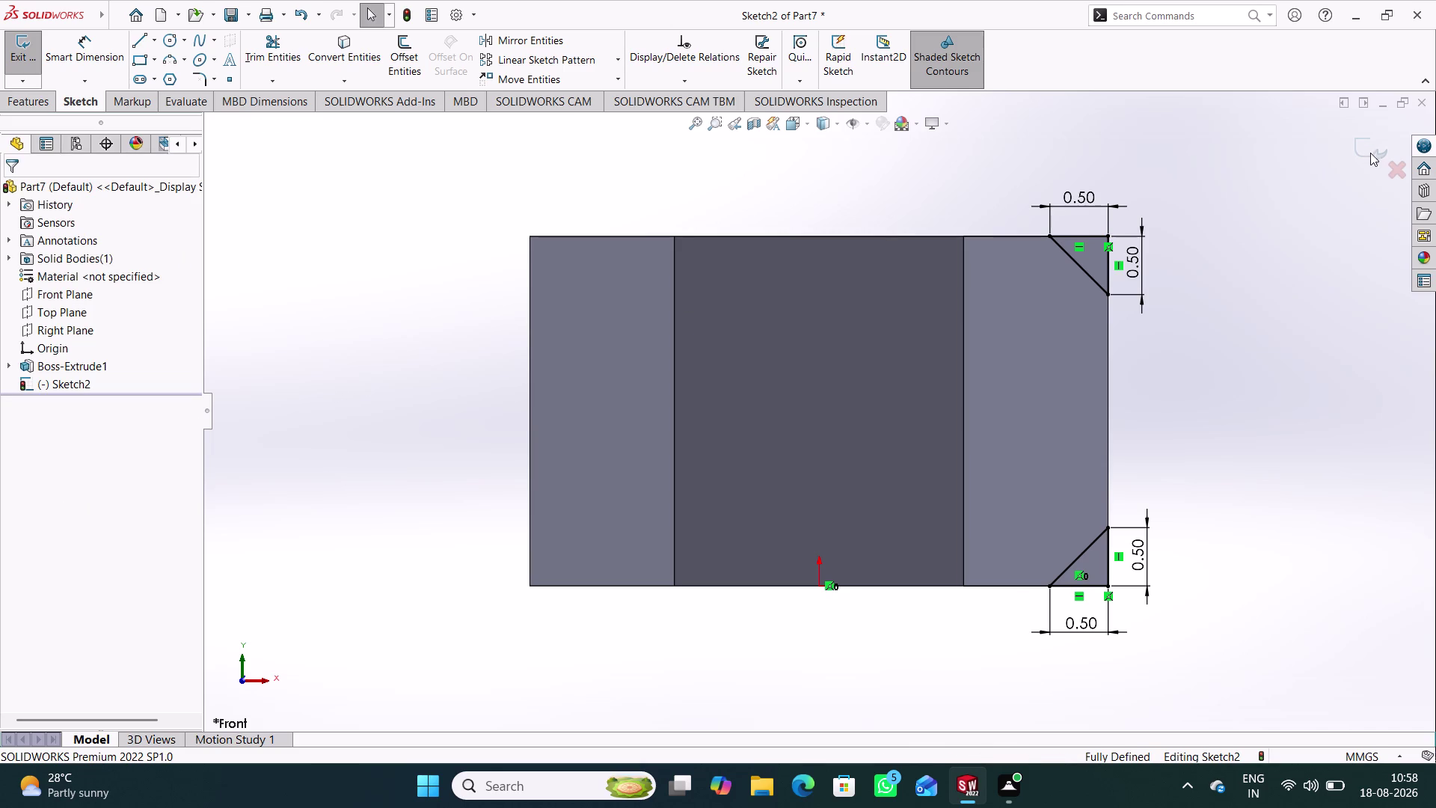
Turn on View Temporary Axes from the Hide/Show Items flyout.
click(867, 128)
click(874, 163)
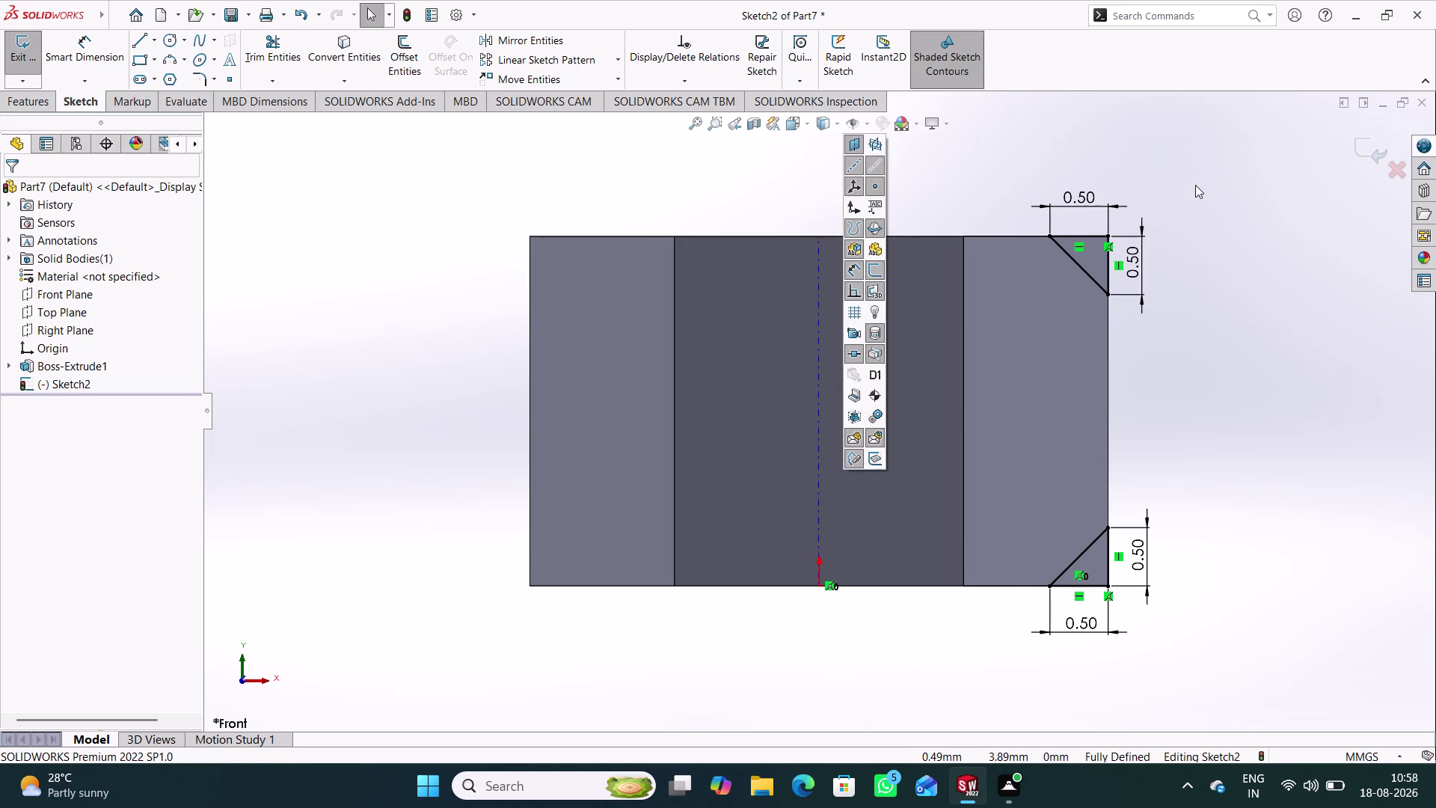
click(1197, 185)
Exit Sketch2 and revolve-cut it around the temporary central axis.
click(1372, 151)
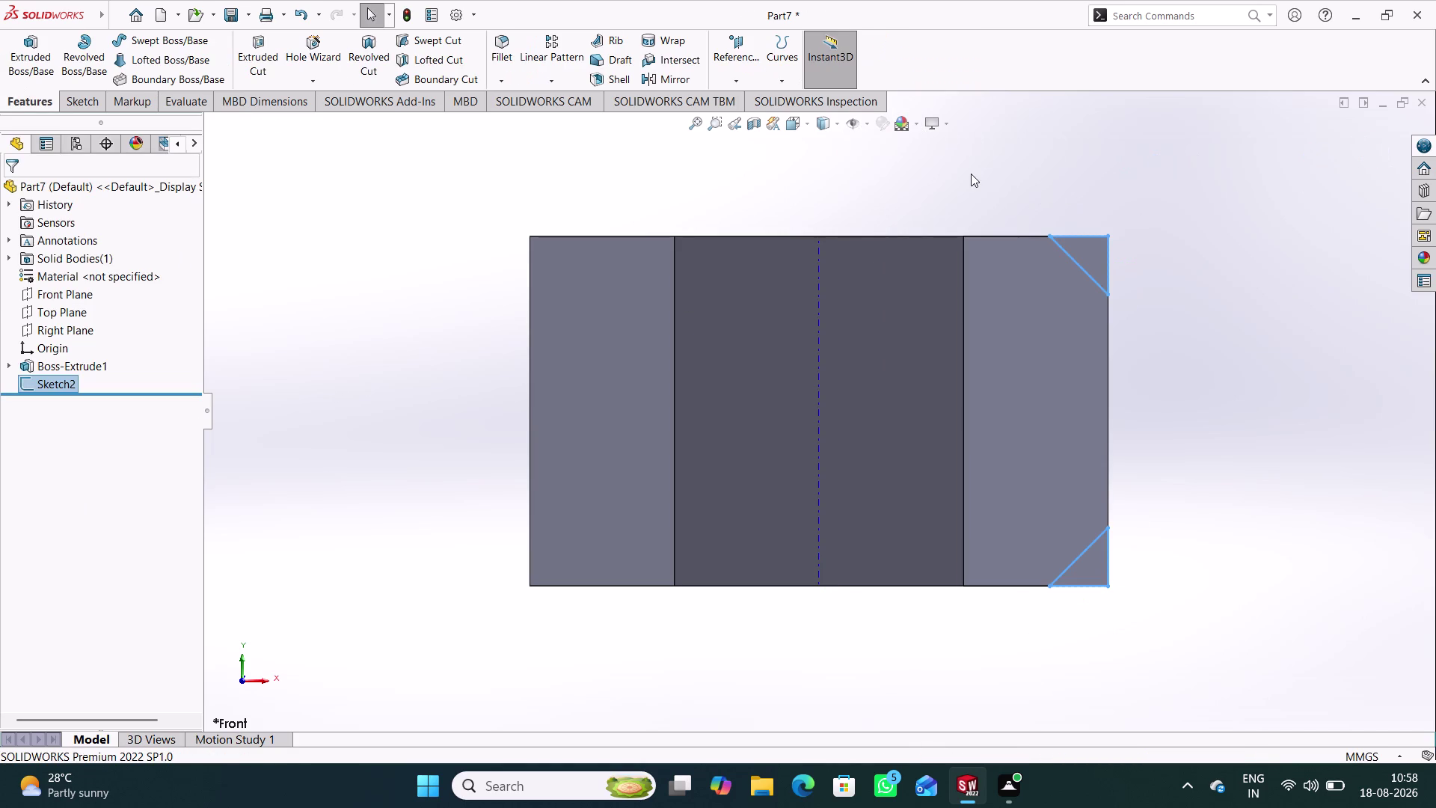
click(359, 47)
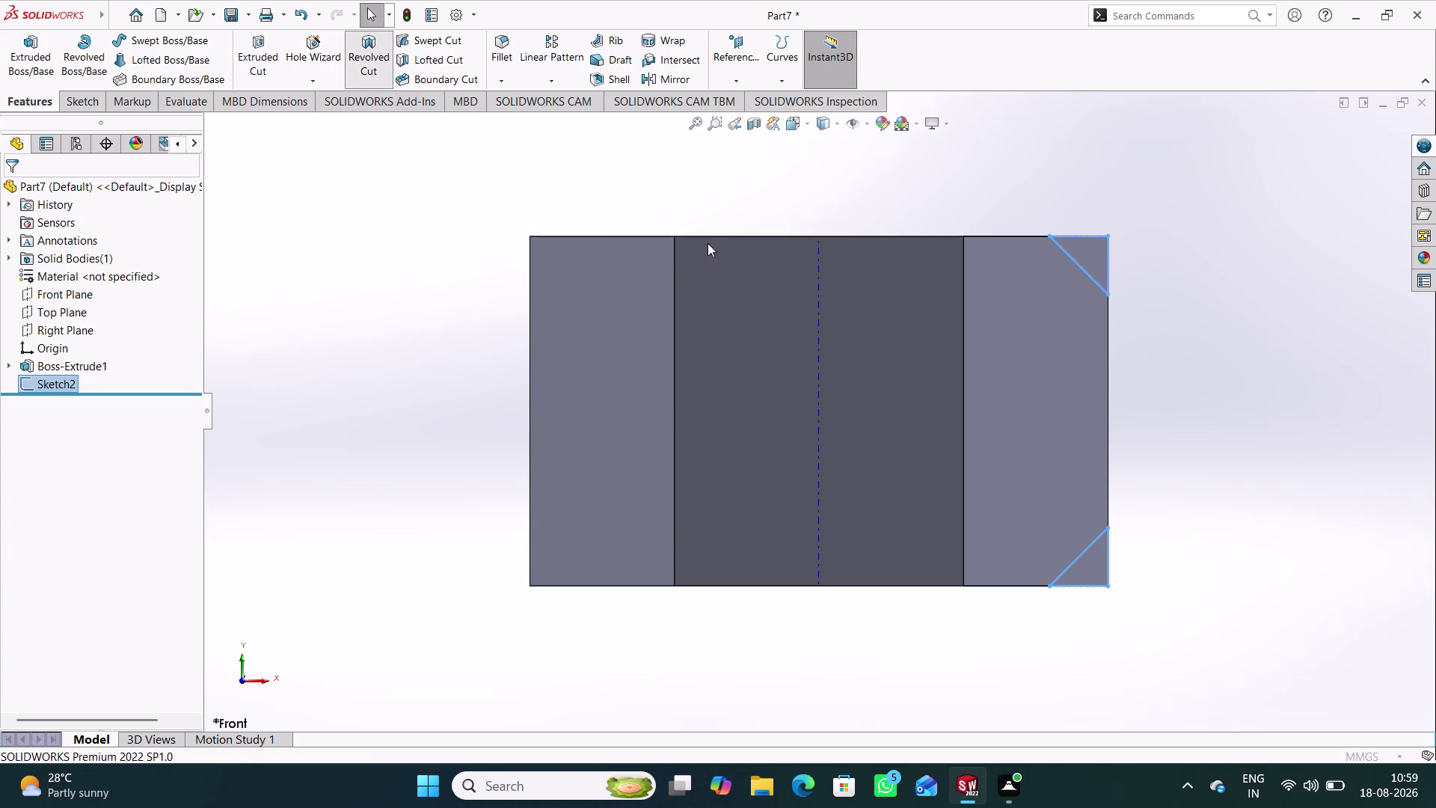
click(818, 272)
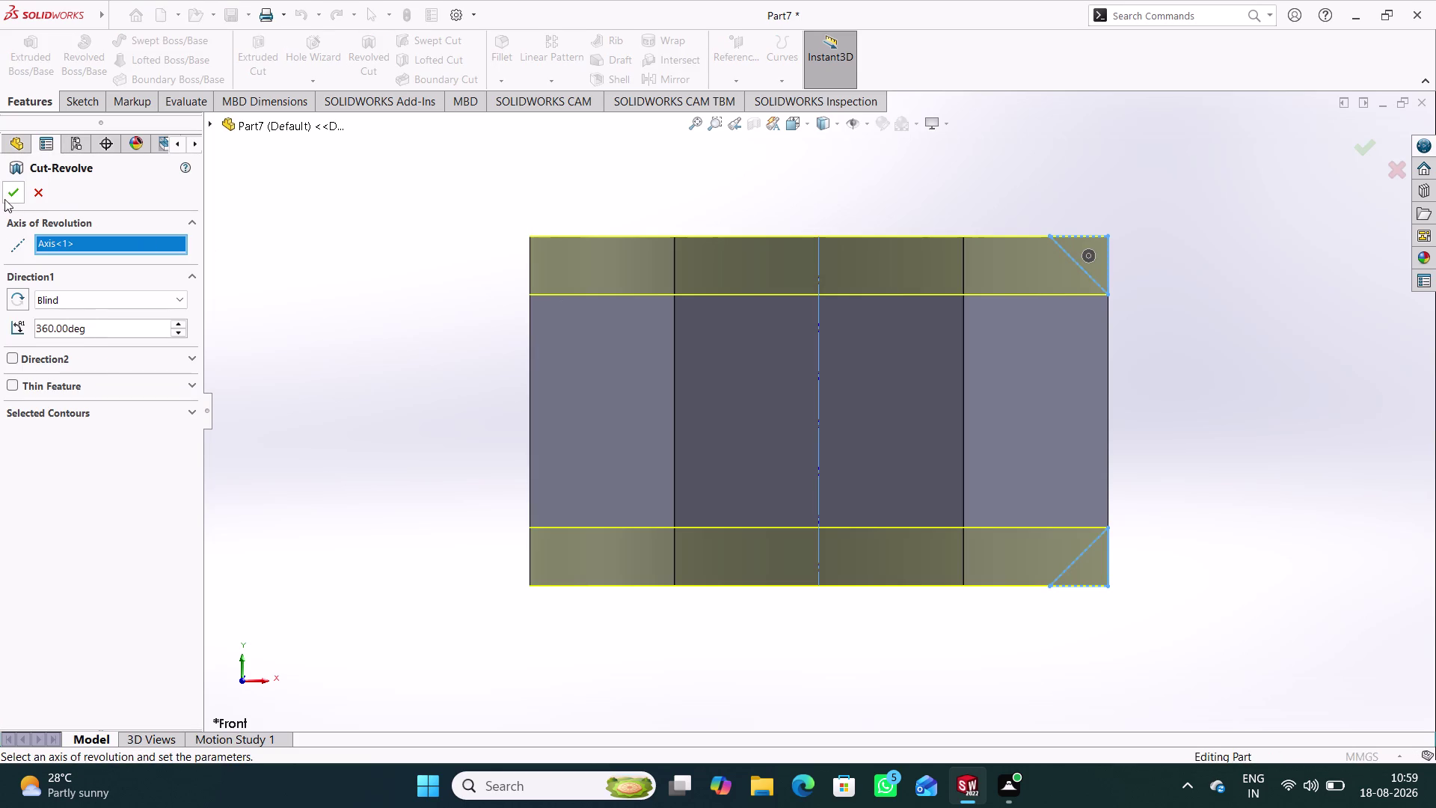
click(9, 191)
middle_drag(431, 229, 422, 258)
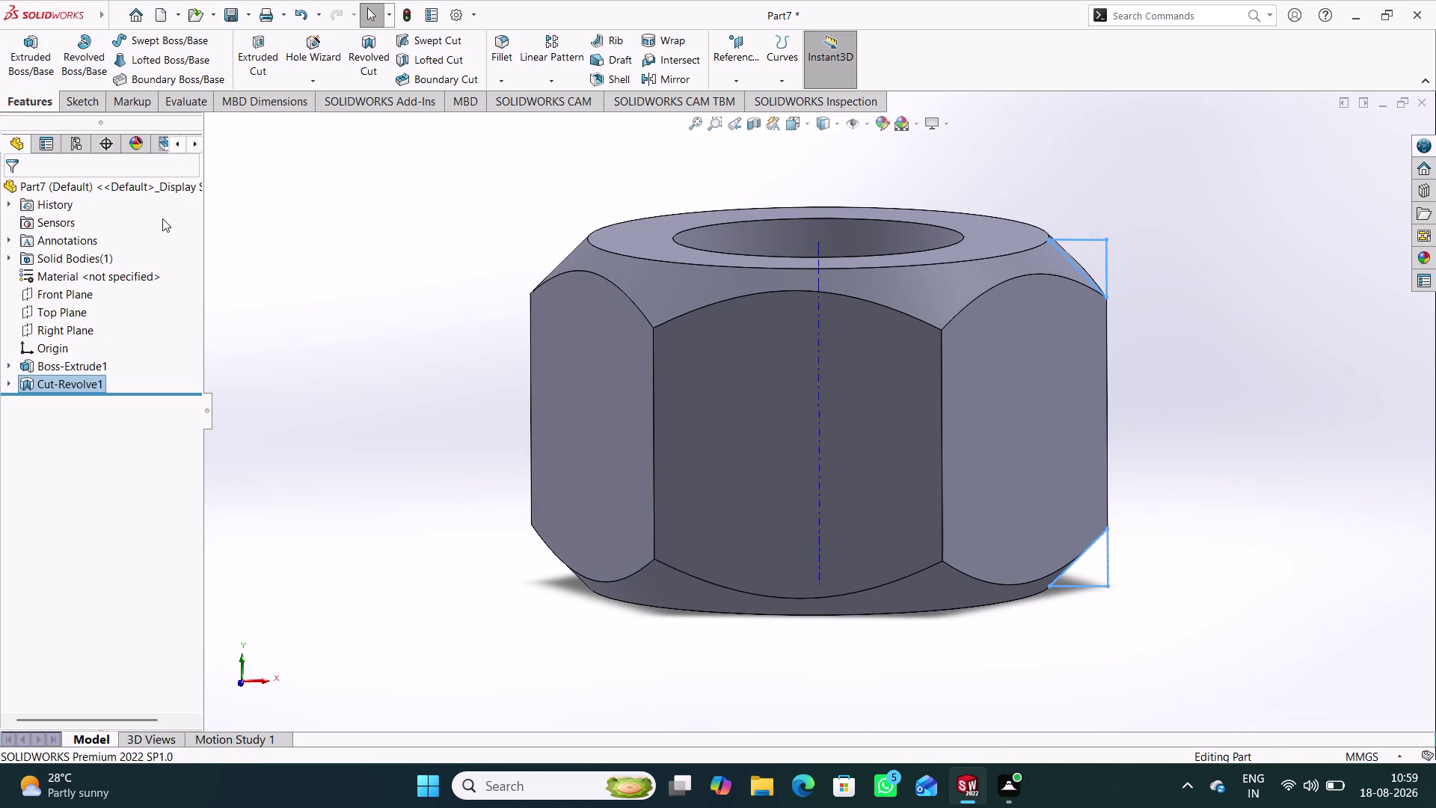
Hide the temporary axes and orbit the nut to another angle.
click(869, 122)
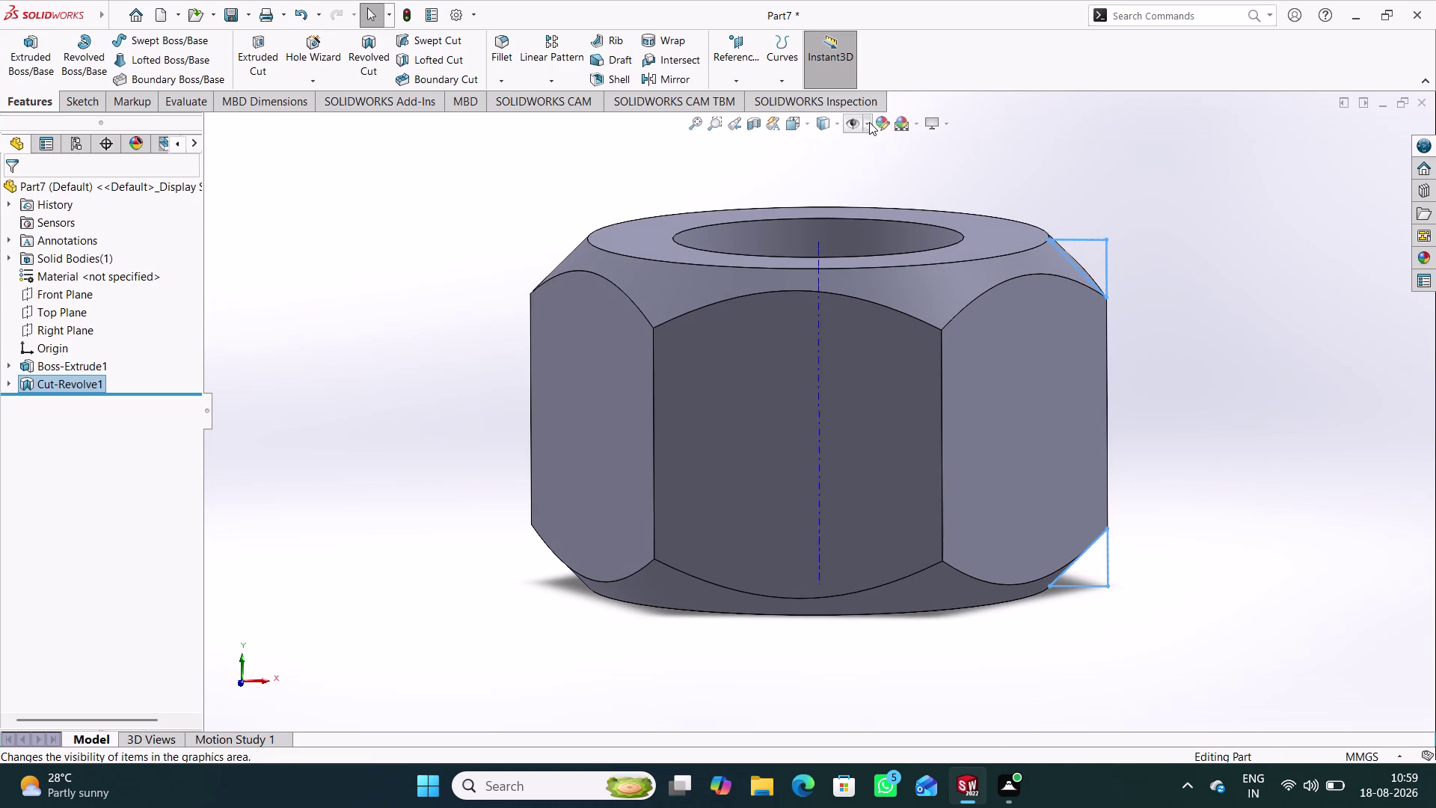
click(877, 162)
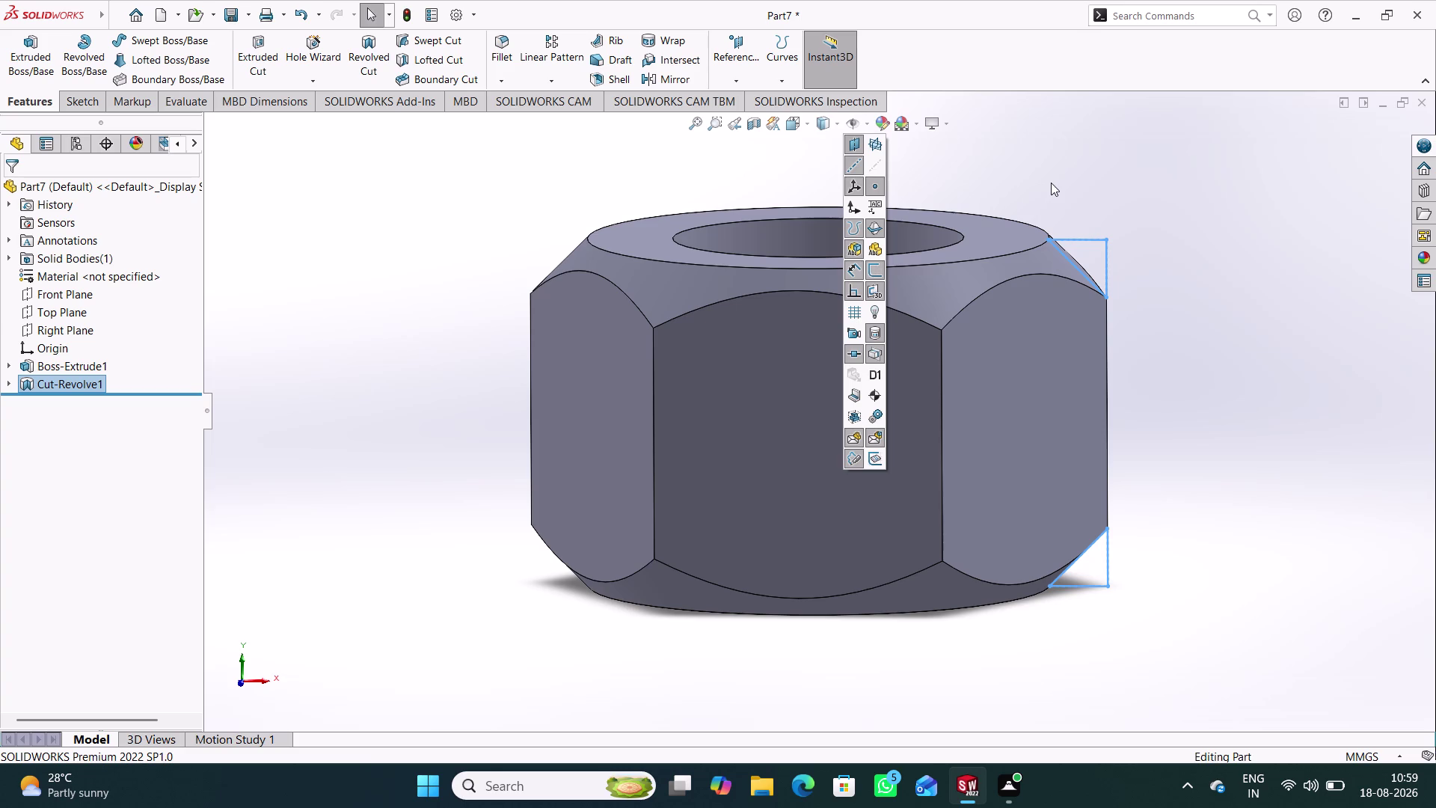
click(1051, 182)
middle_drag(1261, 194, 1292, 200)
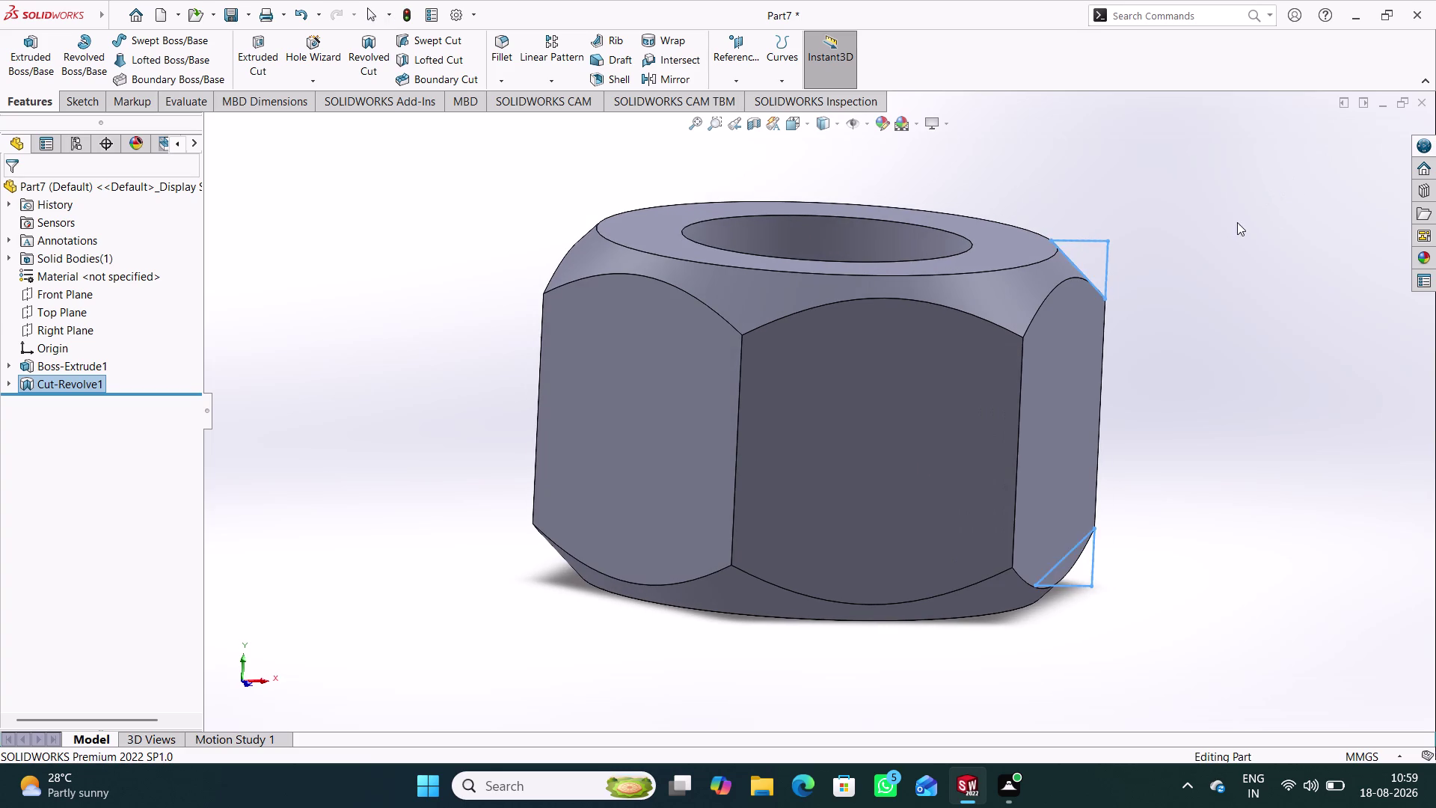
click(1237, 222)
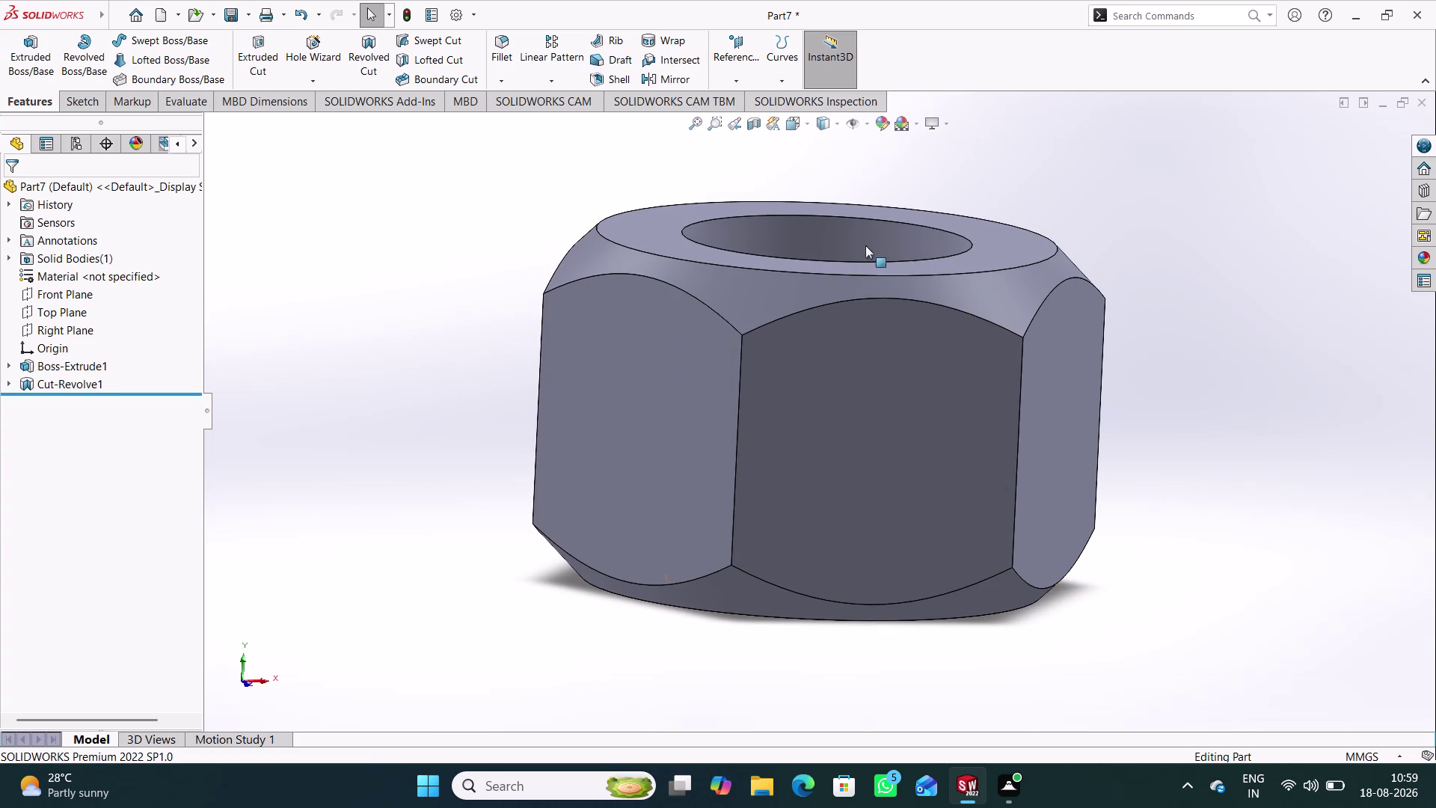
right_click(117, 273)
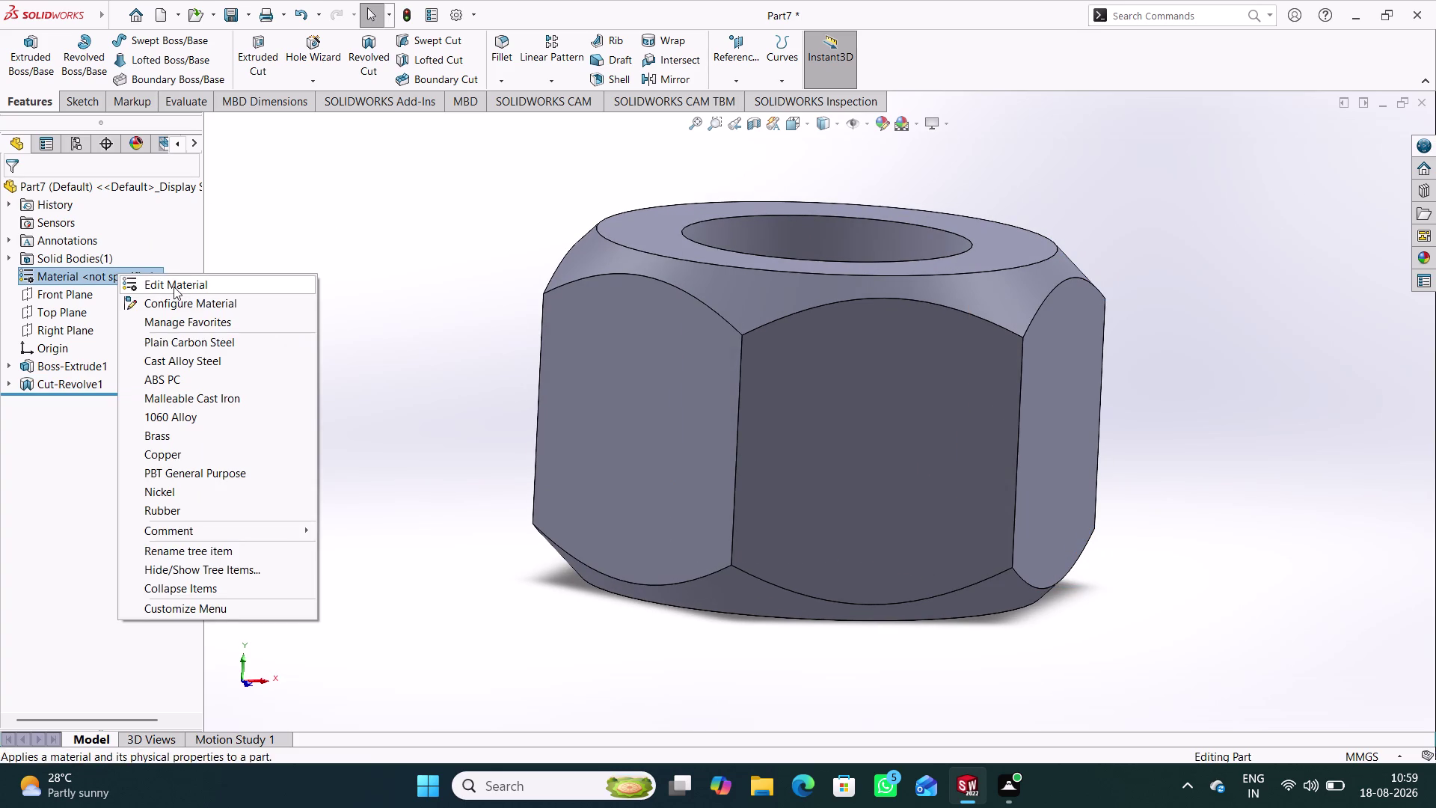
Assign Ti-8Mn annealed sheet (SS) from the Titanium Alloys library via Edit Material.
click(174, 286)
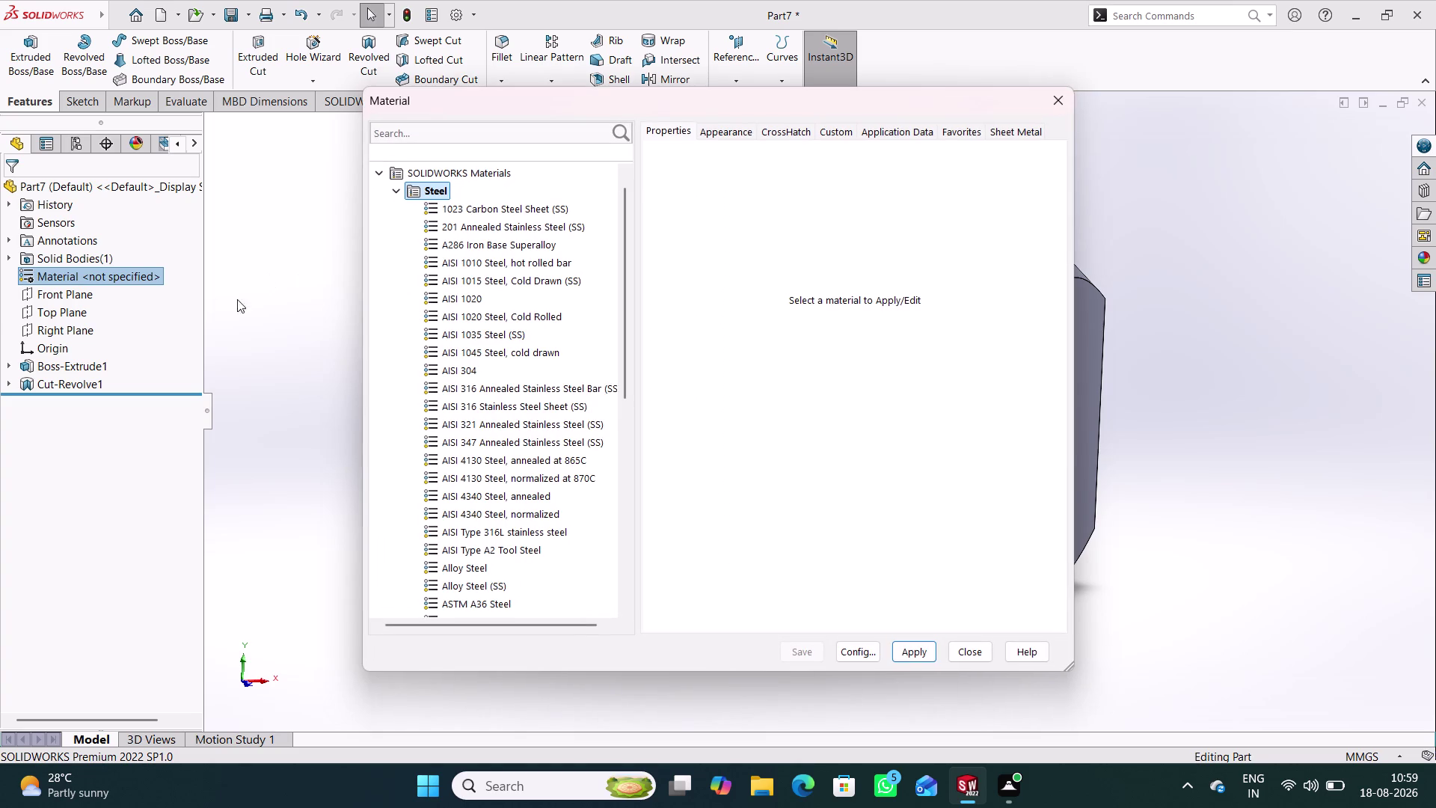
scroll(down, 3)
scroll(down, 3)
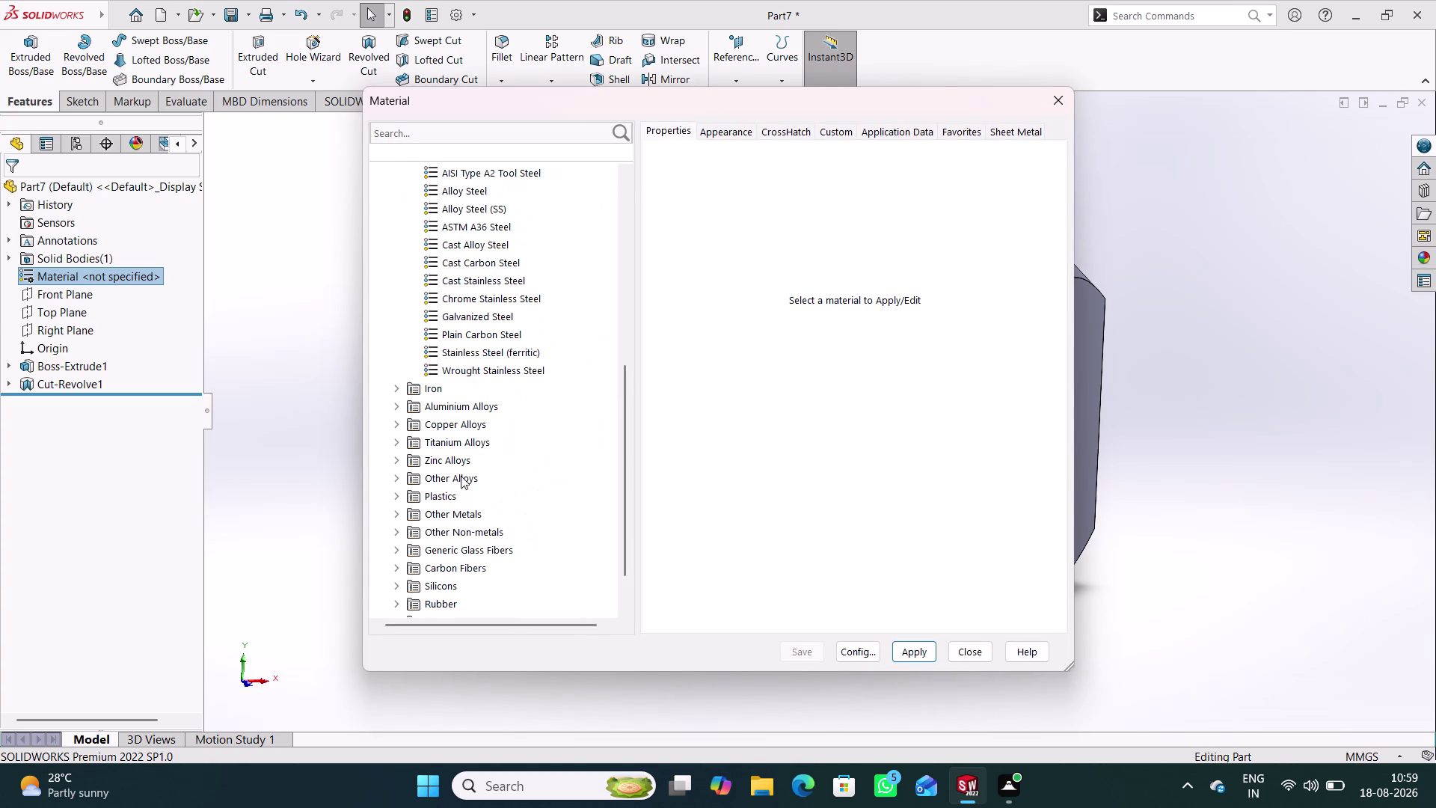
triple_click(472, 440)
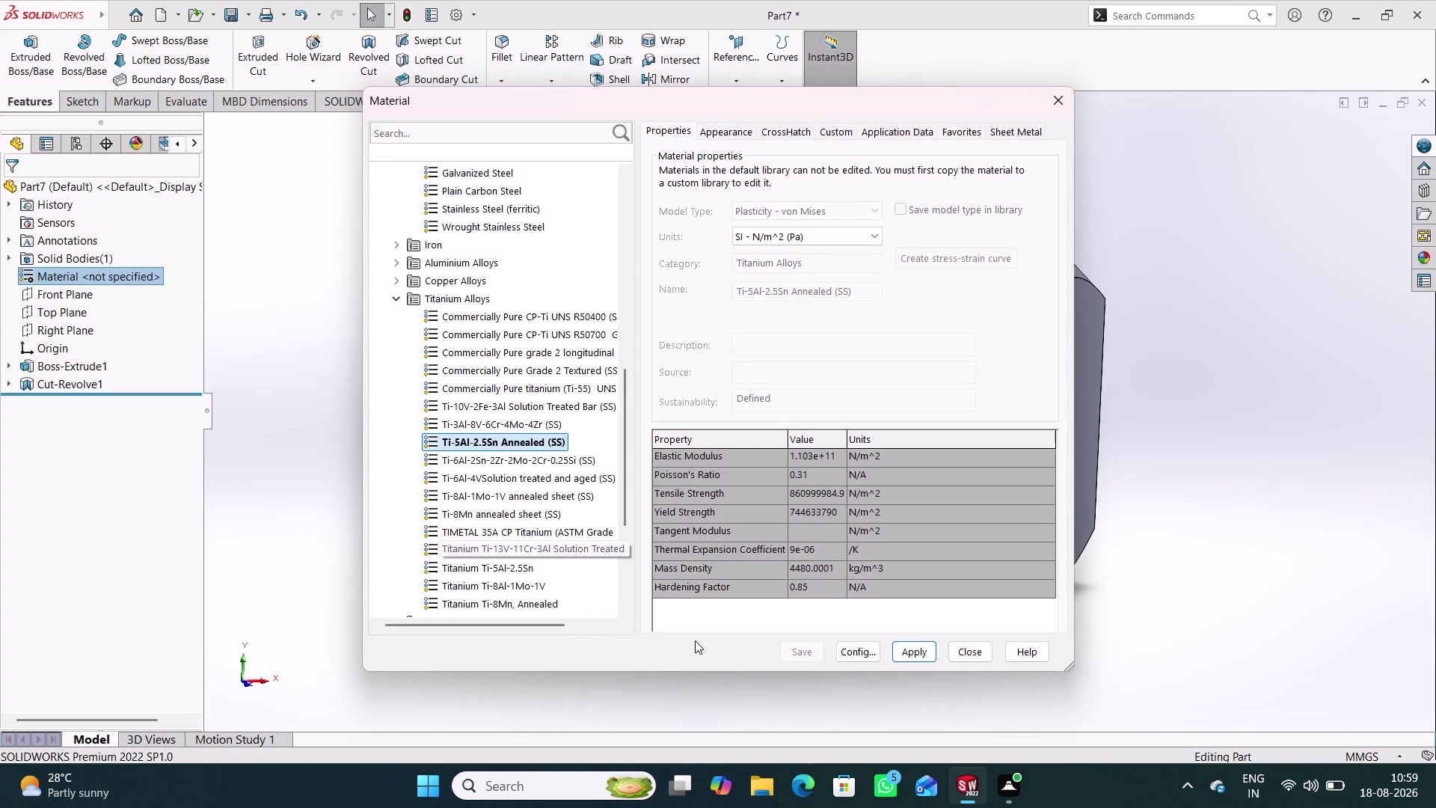
click(917, 653)
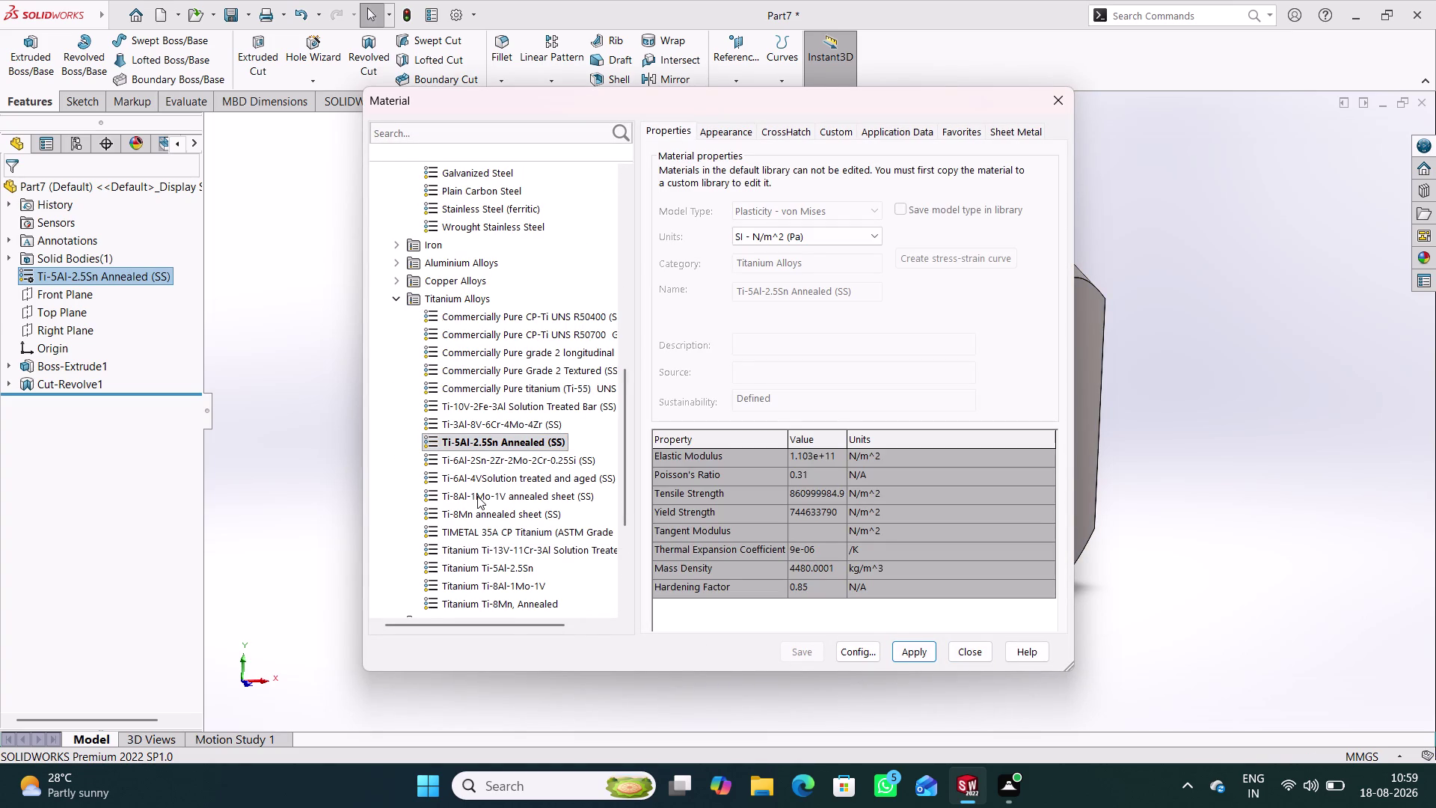
click(494, 484)
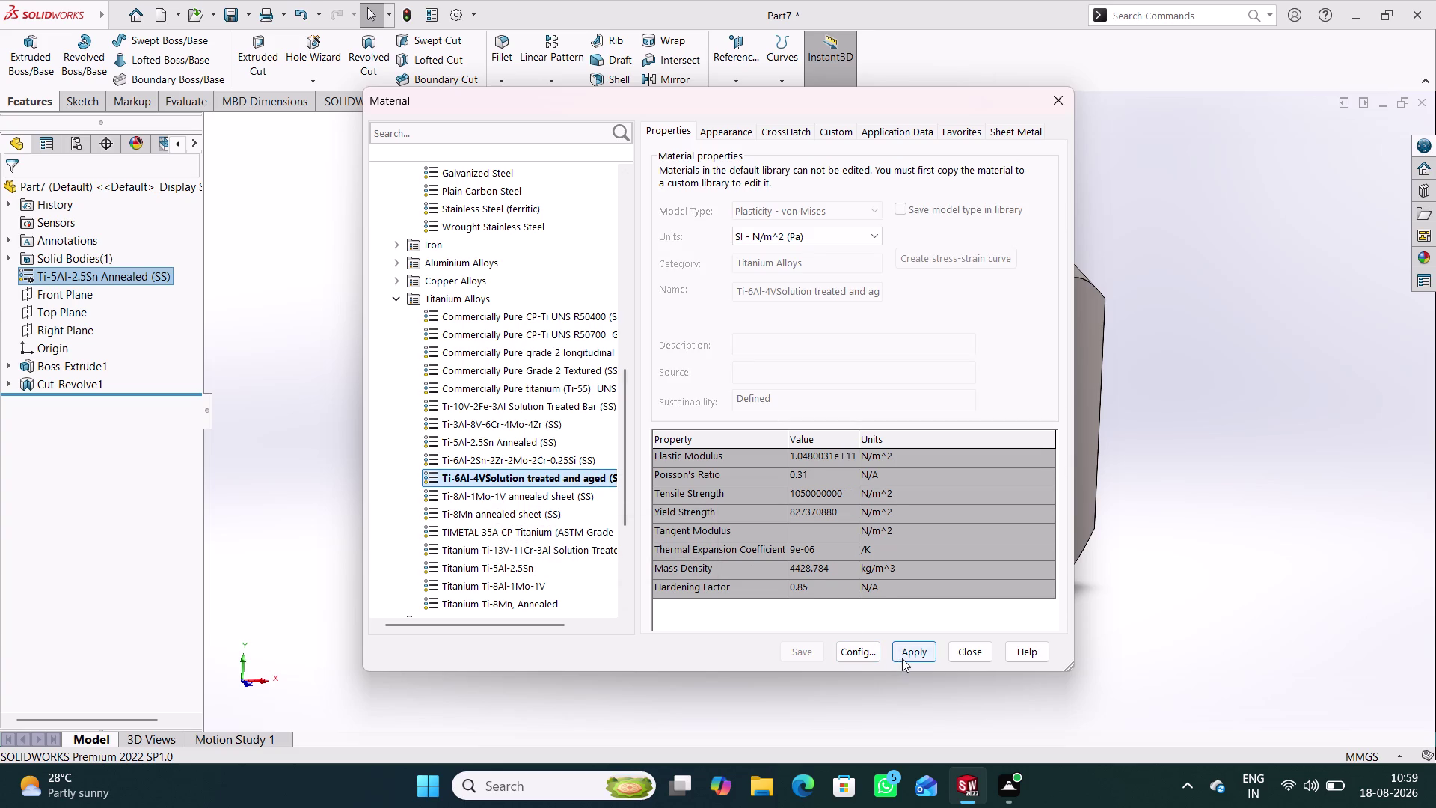
click(902, 657)
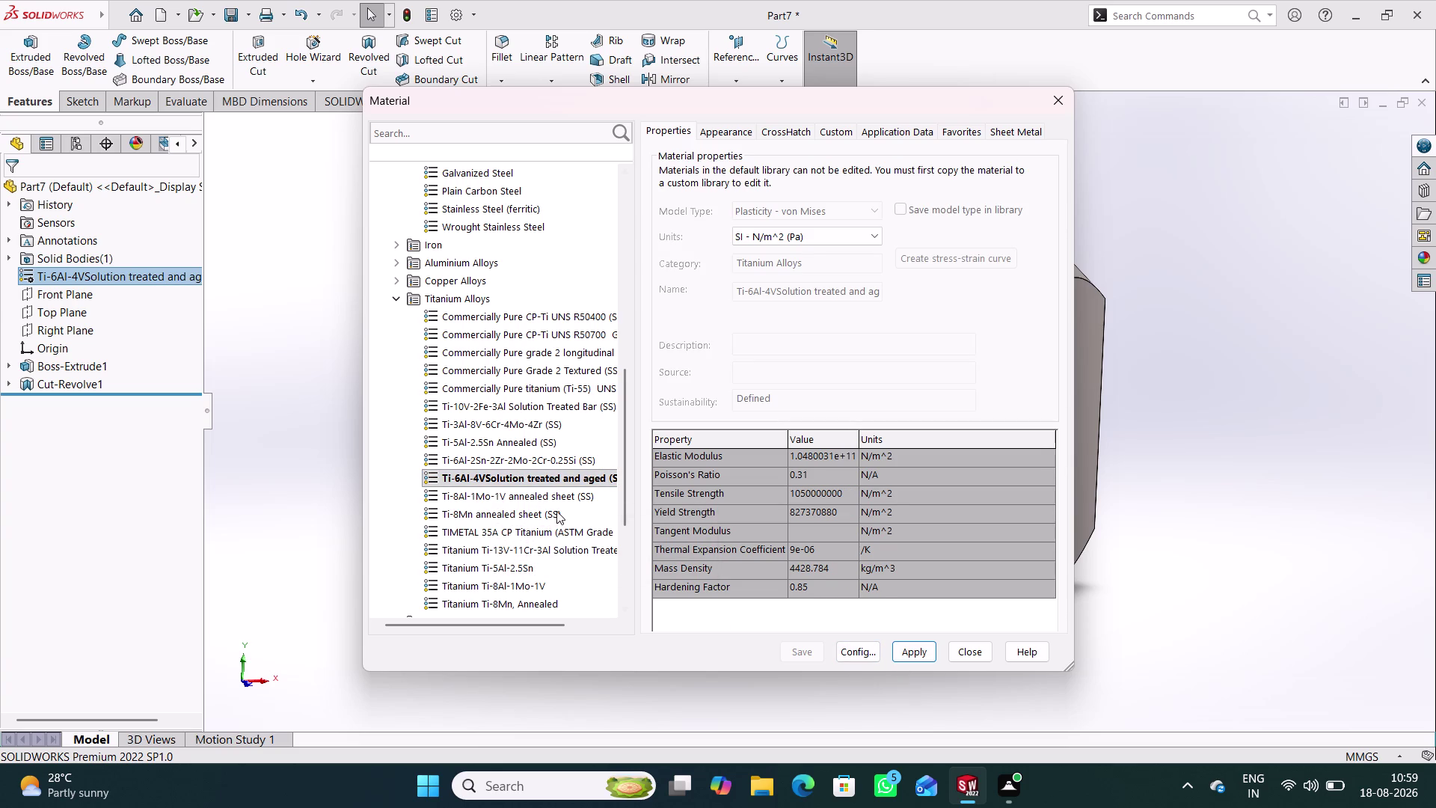
click(556, 511)
click(910, 651)
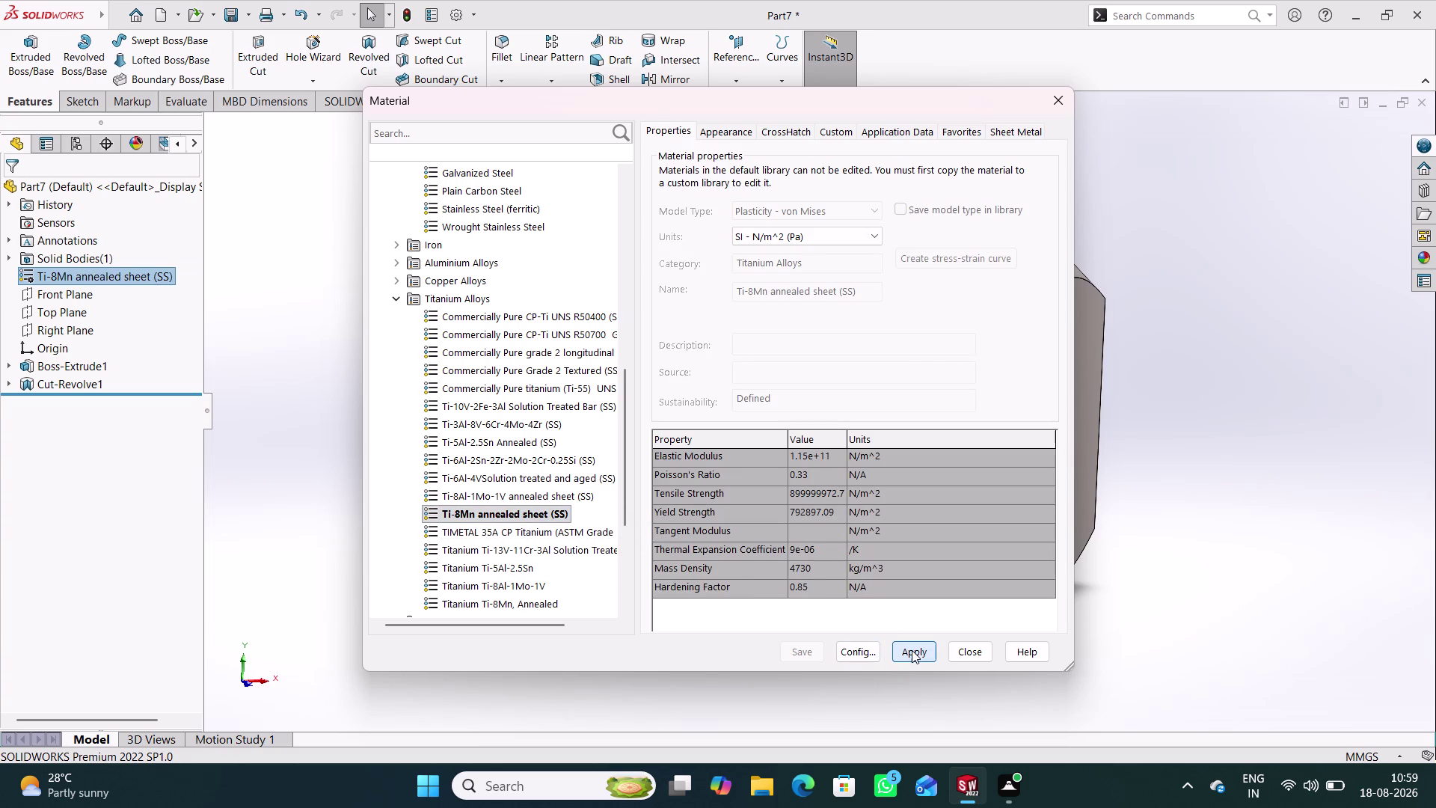
click(976, 663)
click(974, 653)
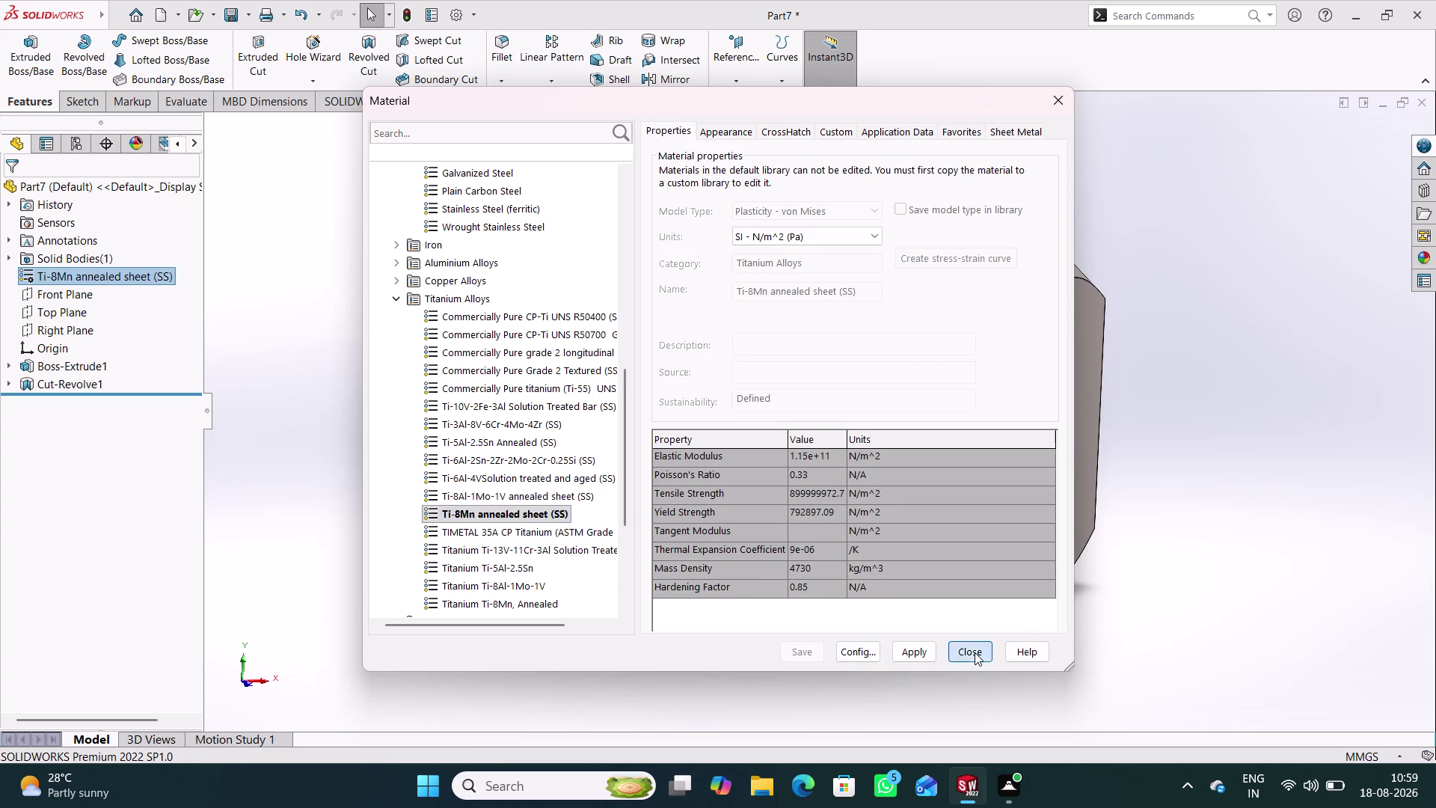
middle_drag(1088, 627, 993, 614)
Save the part as 'Nut 7'.
key(ctrl+s)
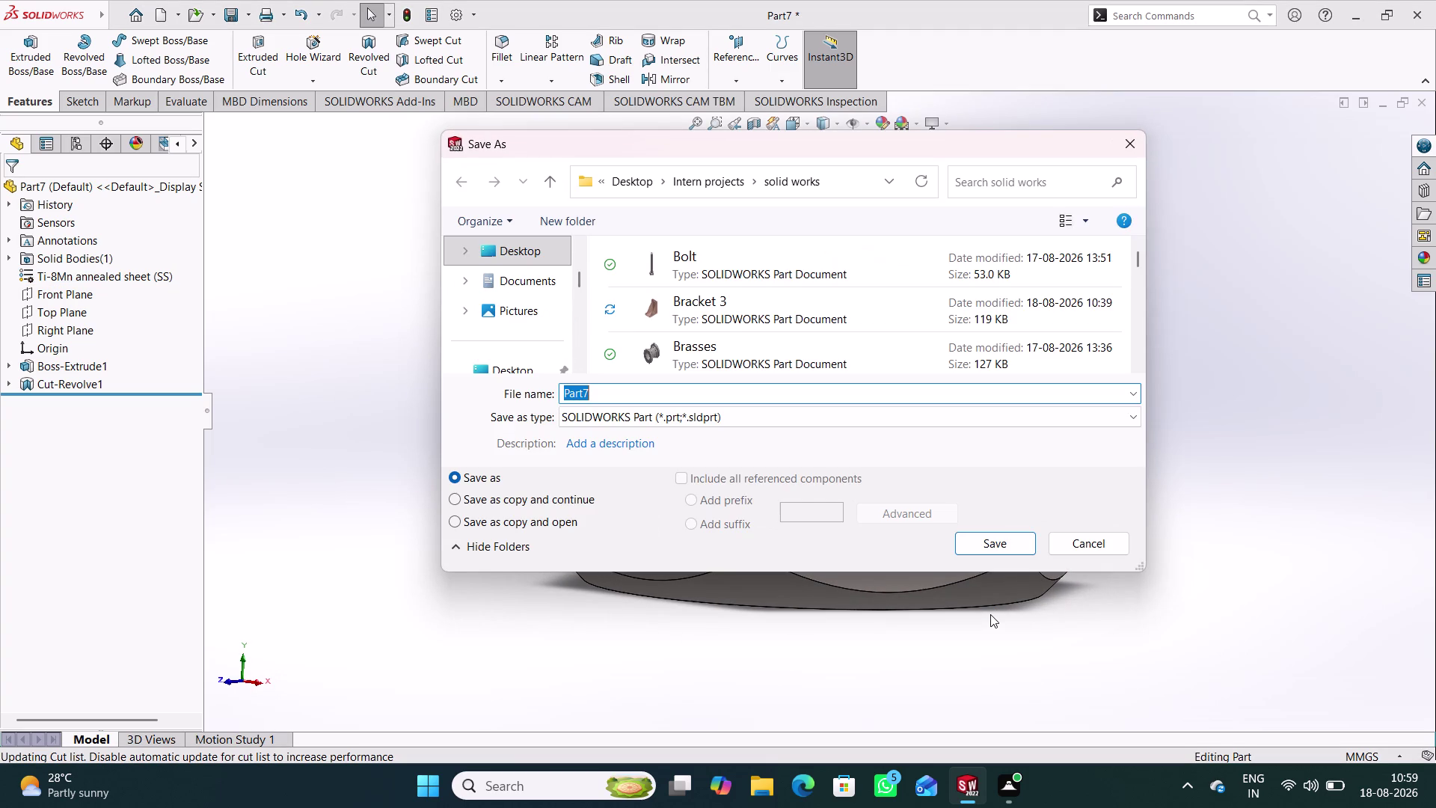
text(Nu)
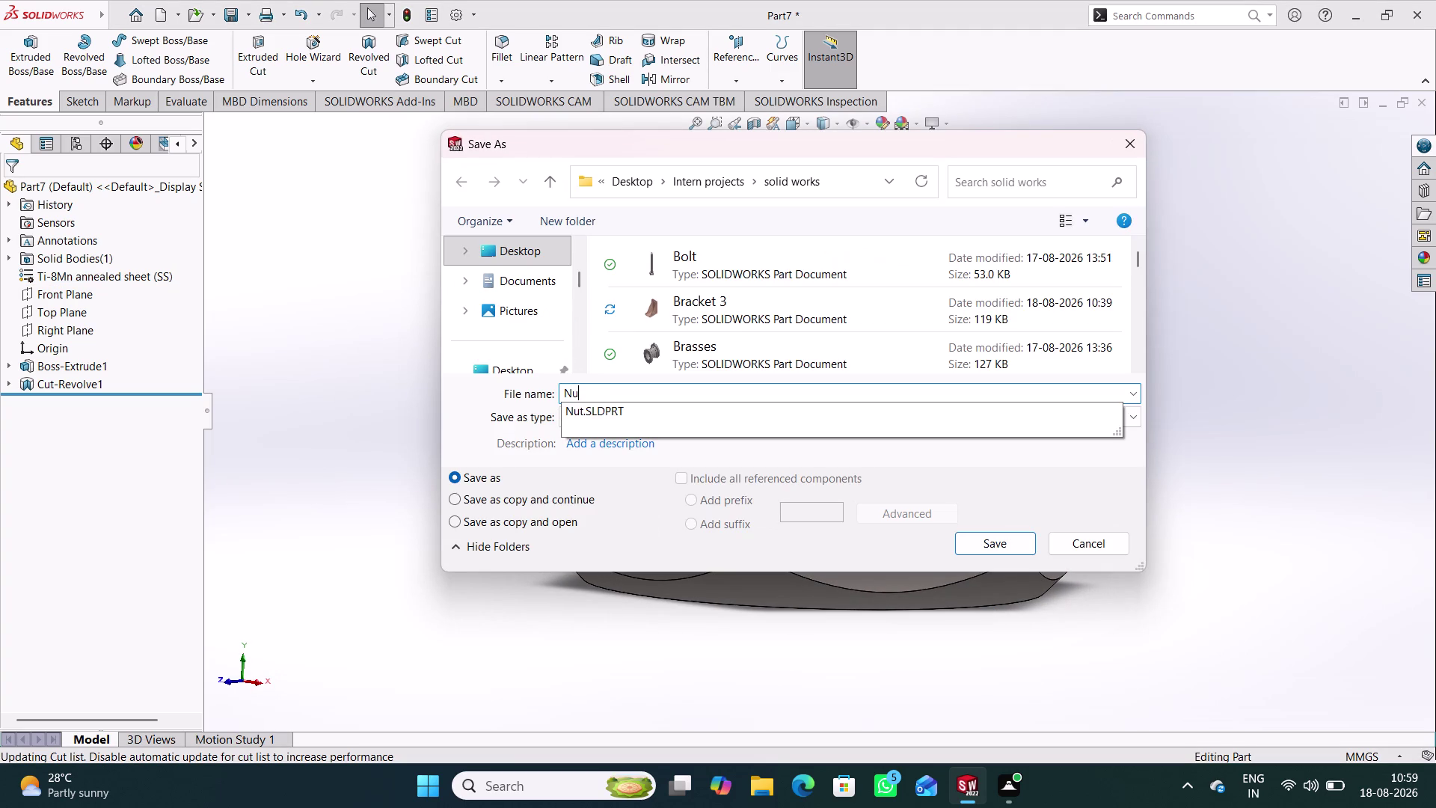
text(t)
key(space)
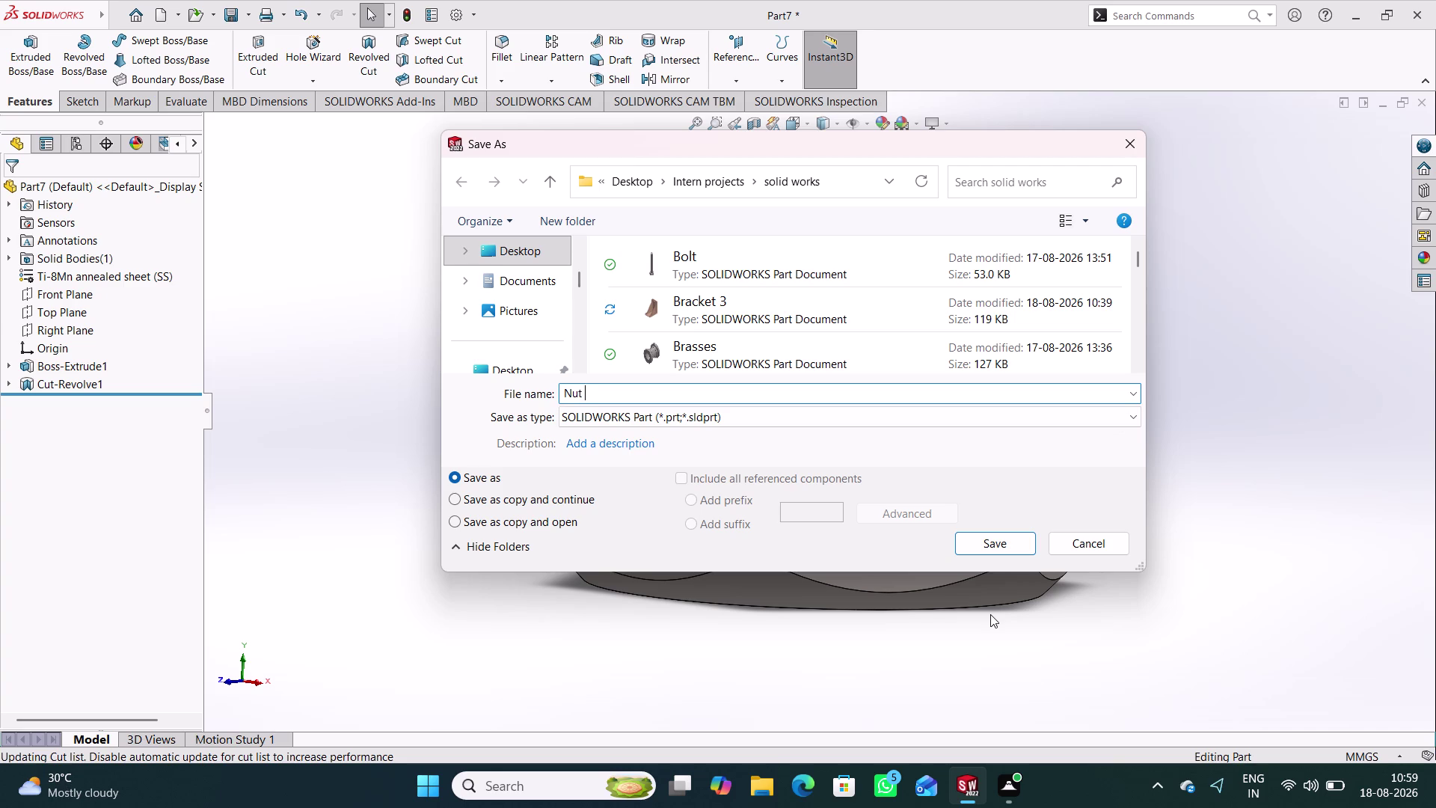
key(7)
key(Return)
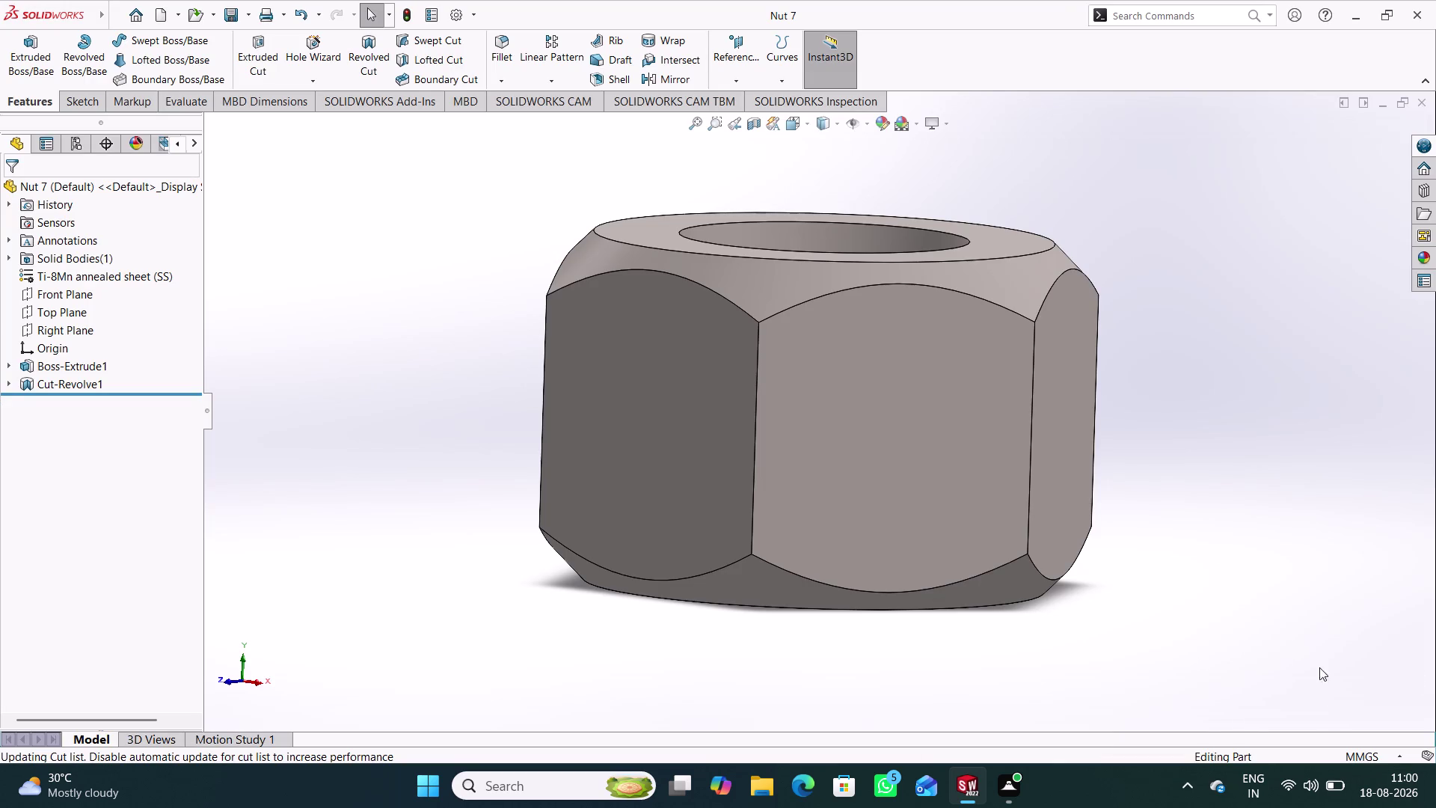
Create a new Assembly document.
key(ctrl+n)
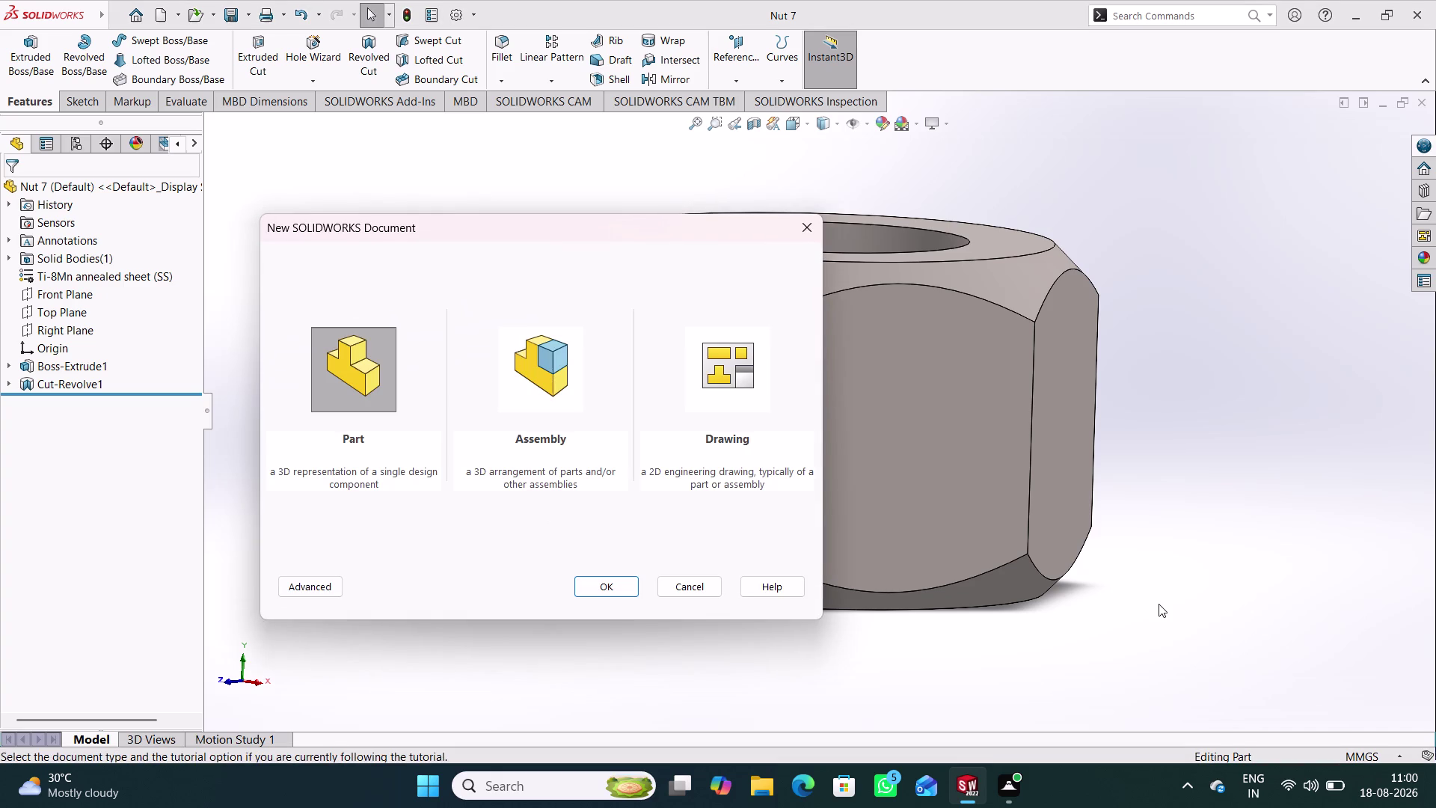
click(545, 366)
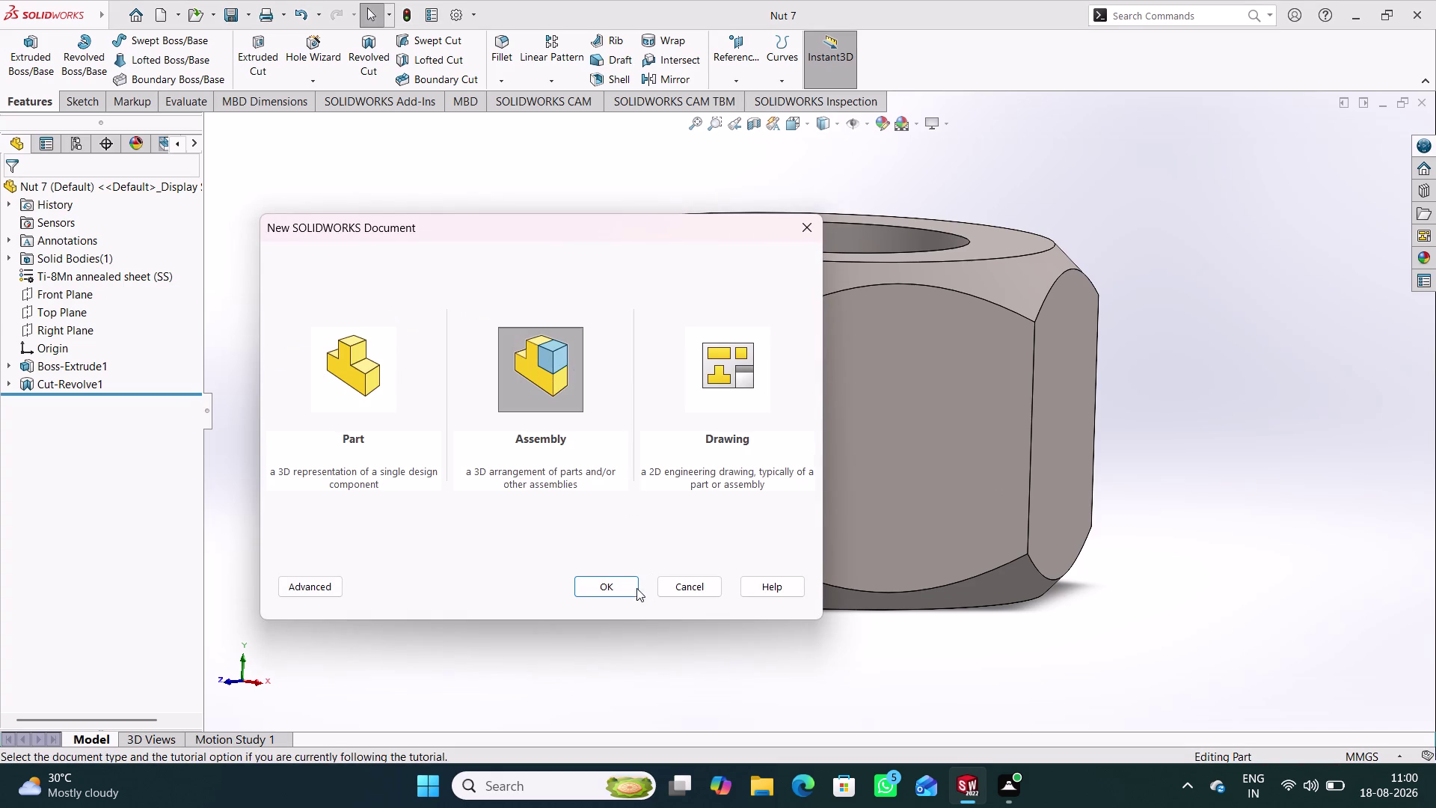
click(626, 588)
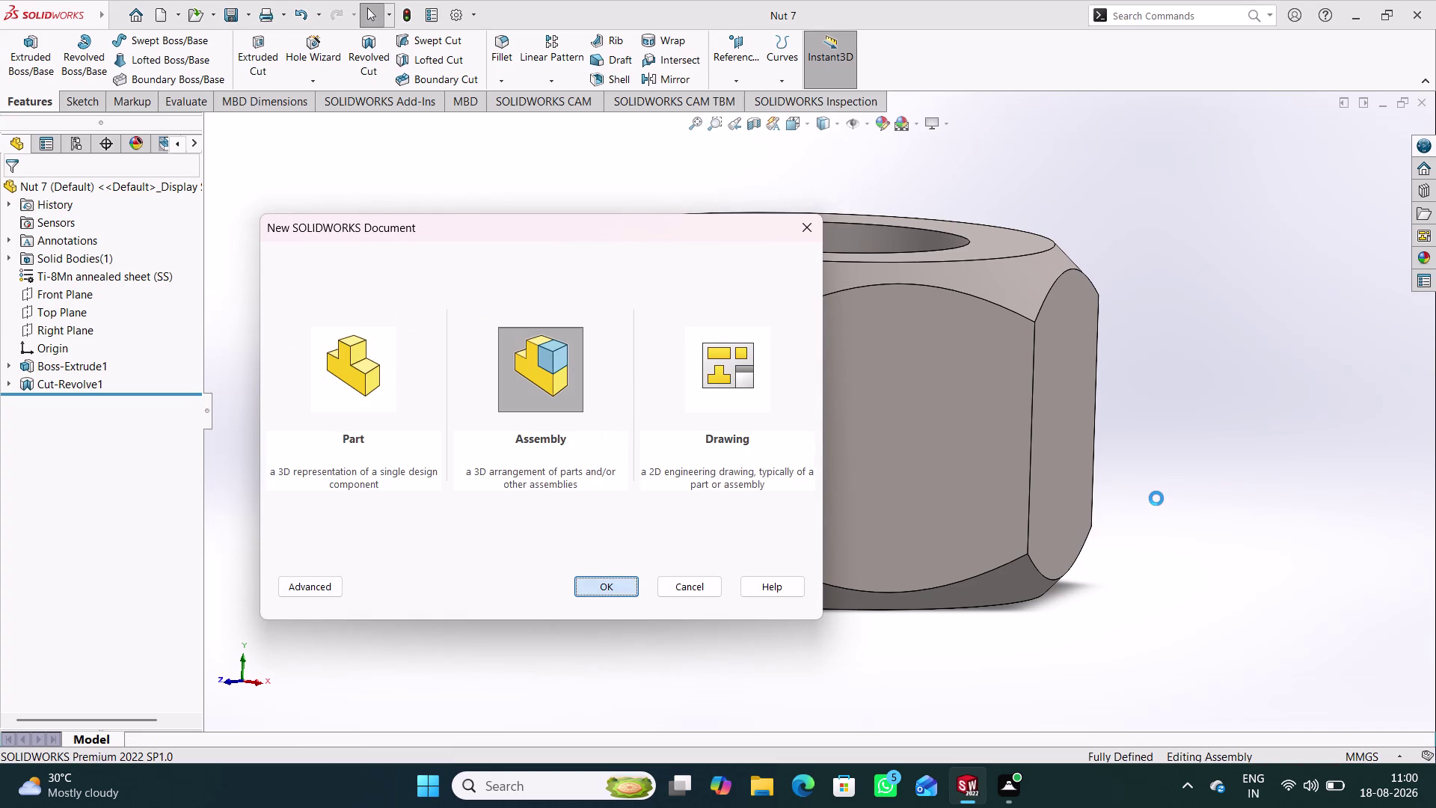